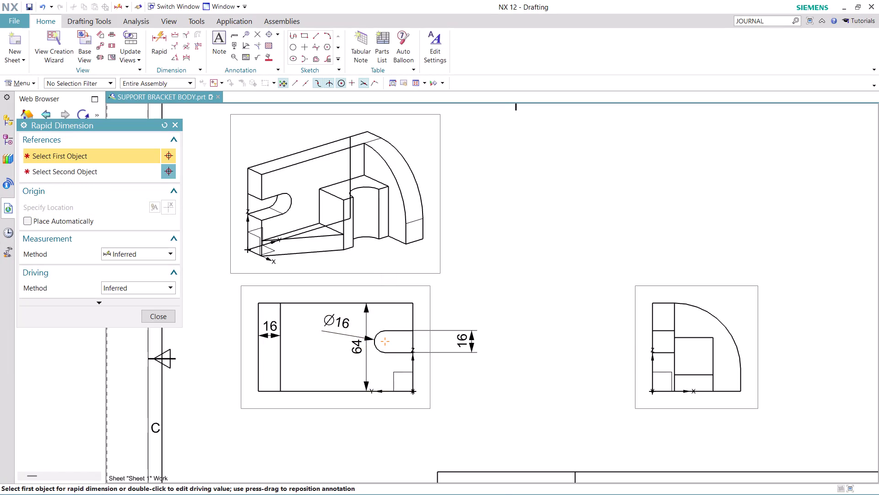
Place an R48 radius dimension on the side view's curved edge.
click(711, 311)
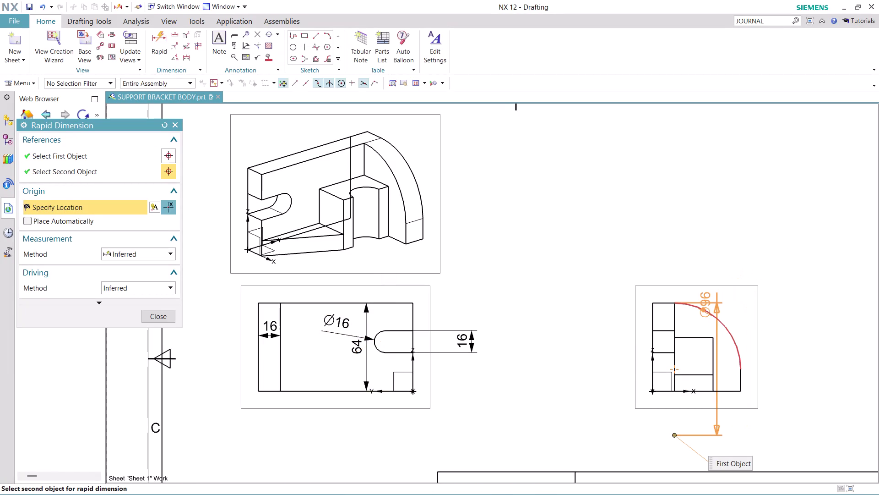
key(Escape)
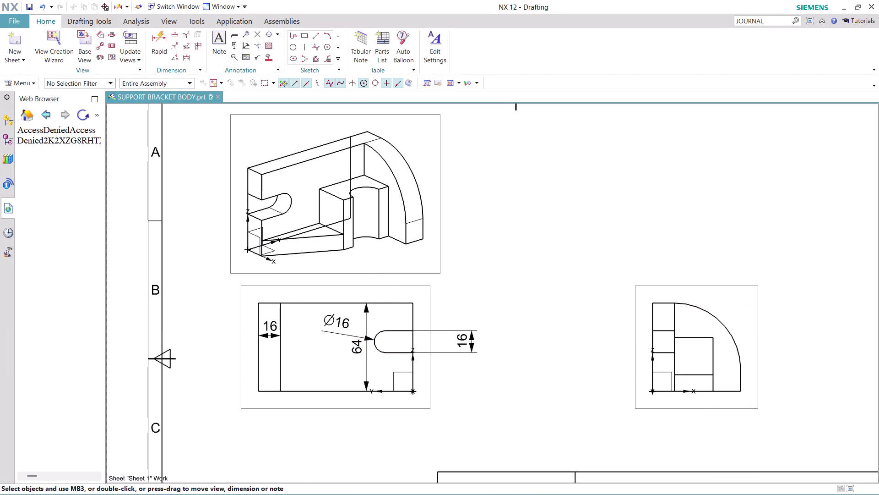
click(177, 47)
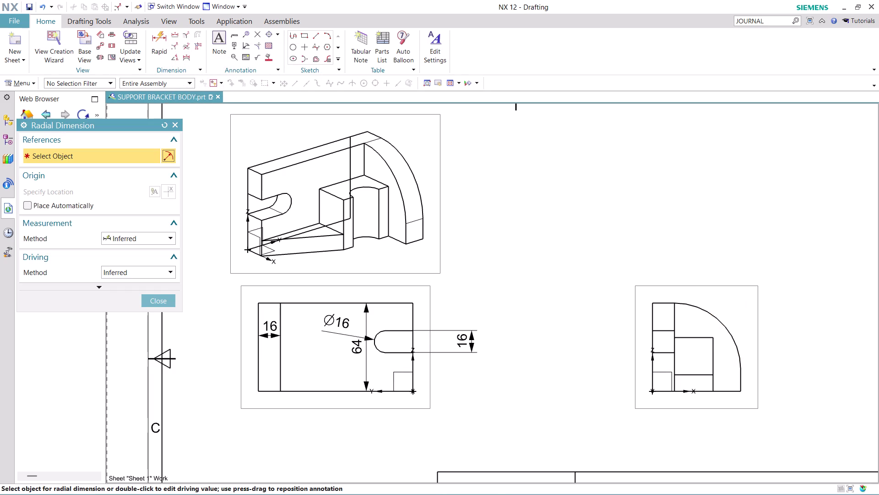
click(705, 309)
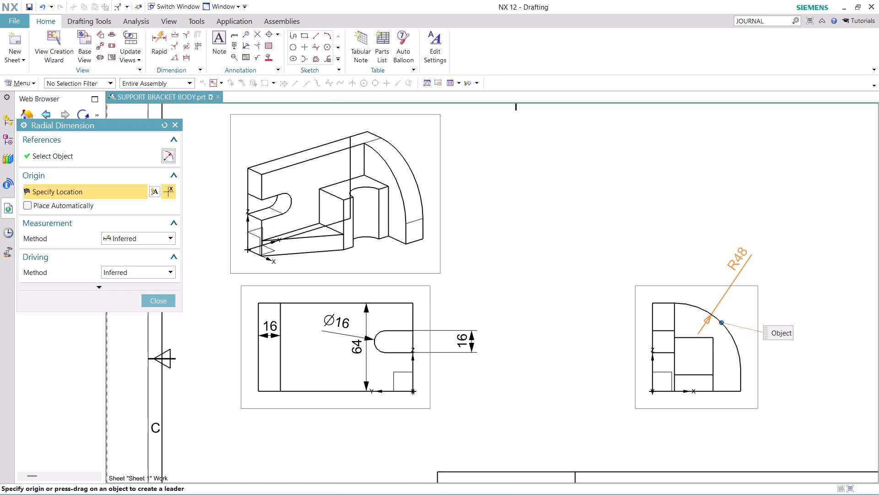
click(737, 259)
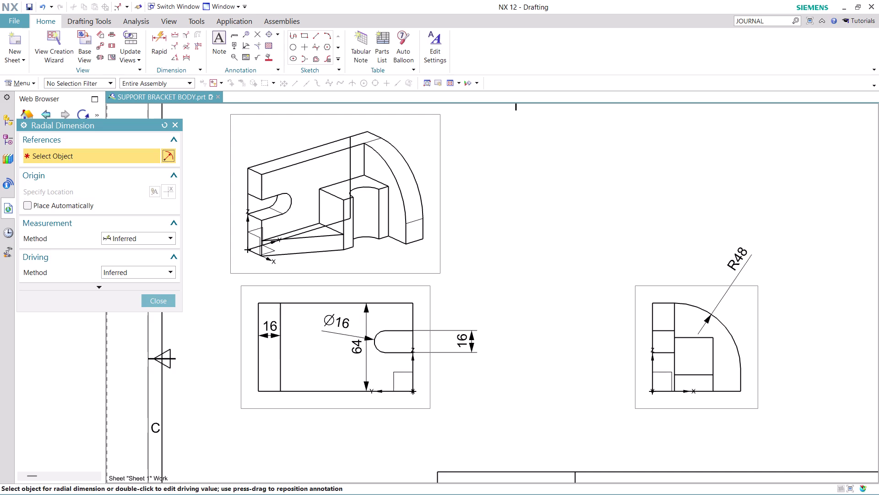
Add Ø16 on the slot end and R48 on the large arc of the isometric view.
click(291, 197)
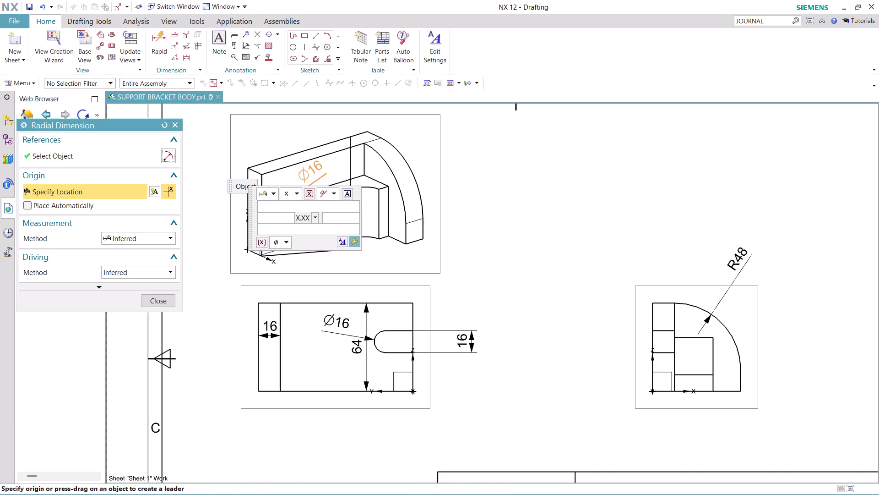
click(328, 174)
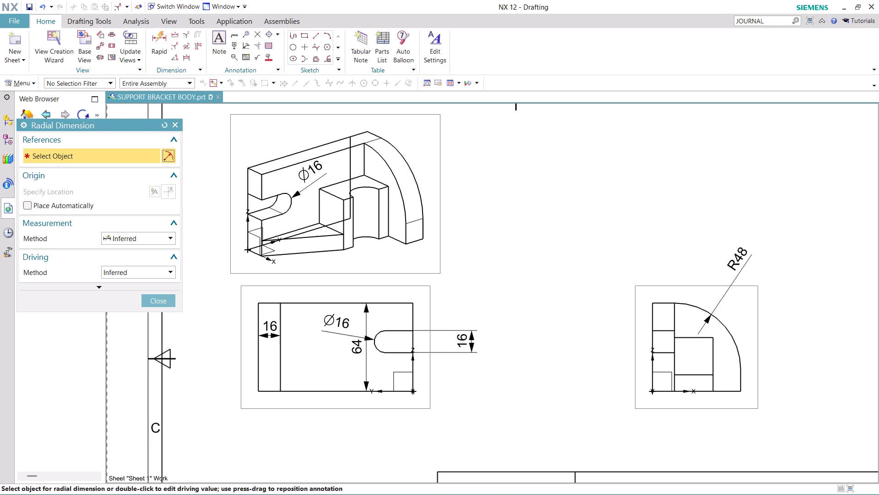
click(410, 168)
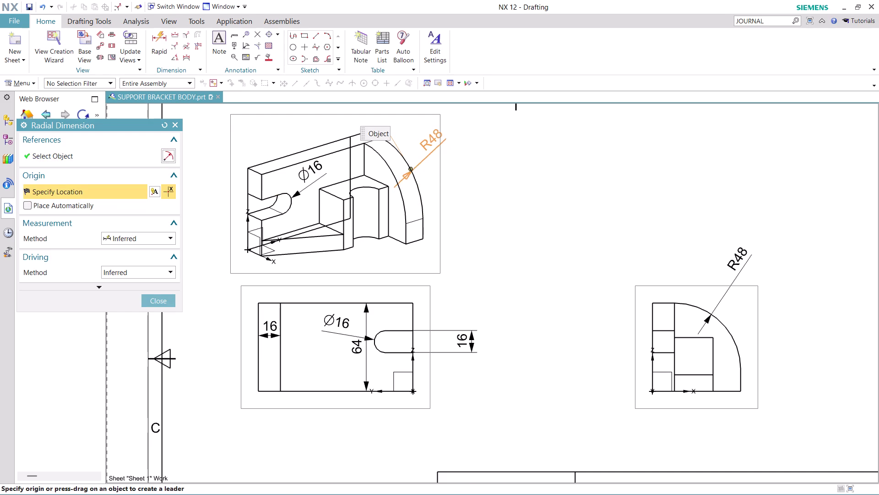
click(428, 134)
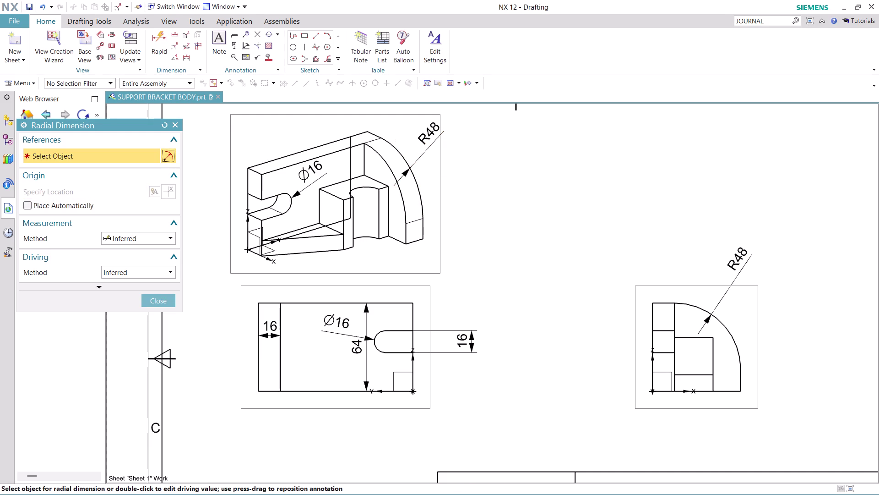
click(160, 41)
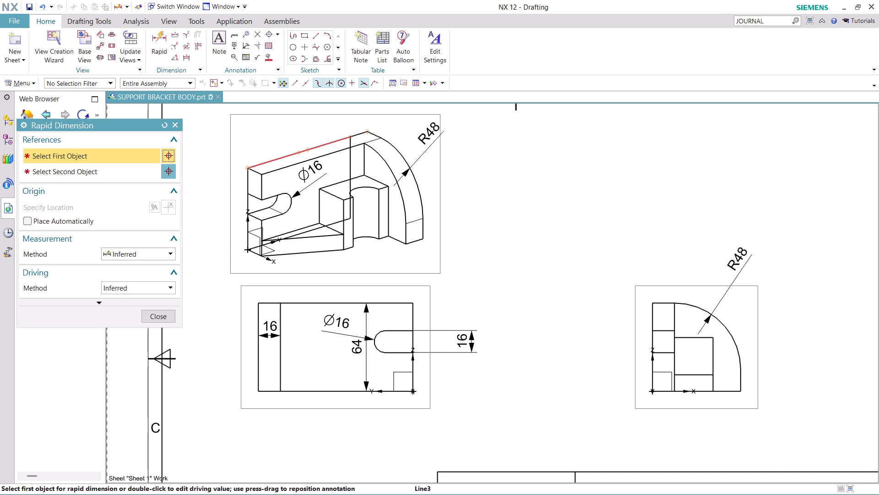
Pick the isometric top edge and a second edge for a length dimension, then cancel it.
click(308, 145)
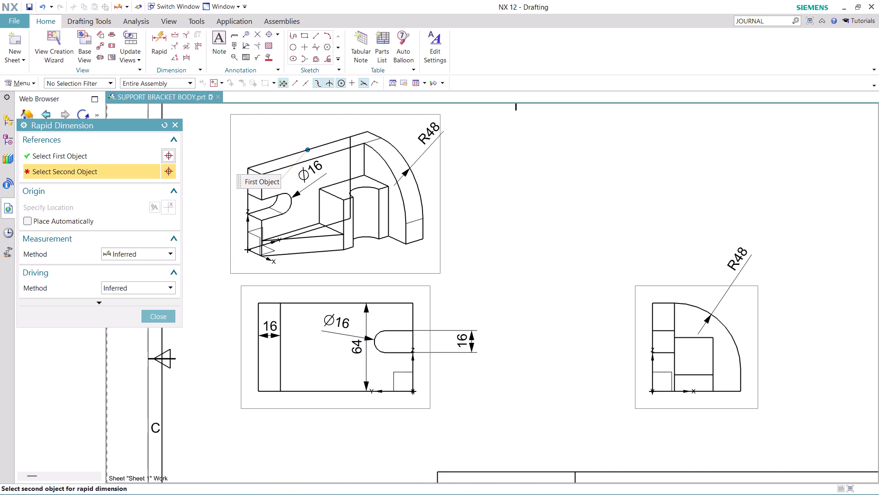
click(292, 164)
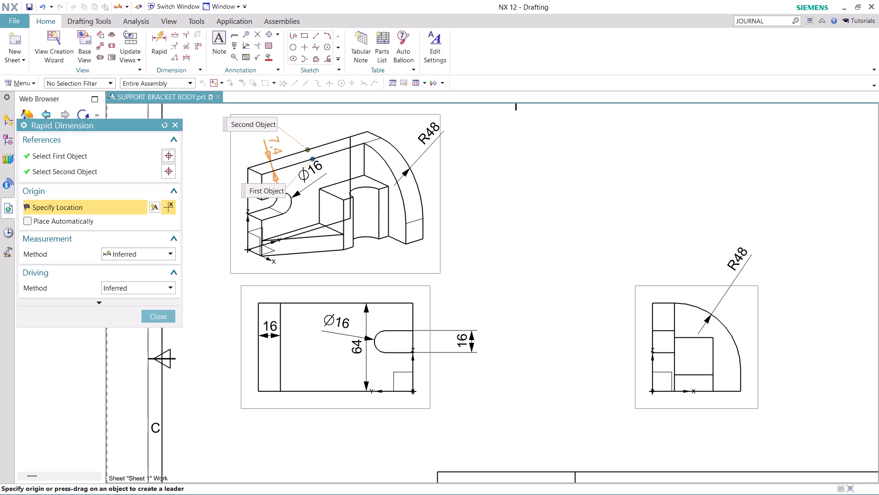
key(Escape)
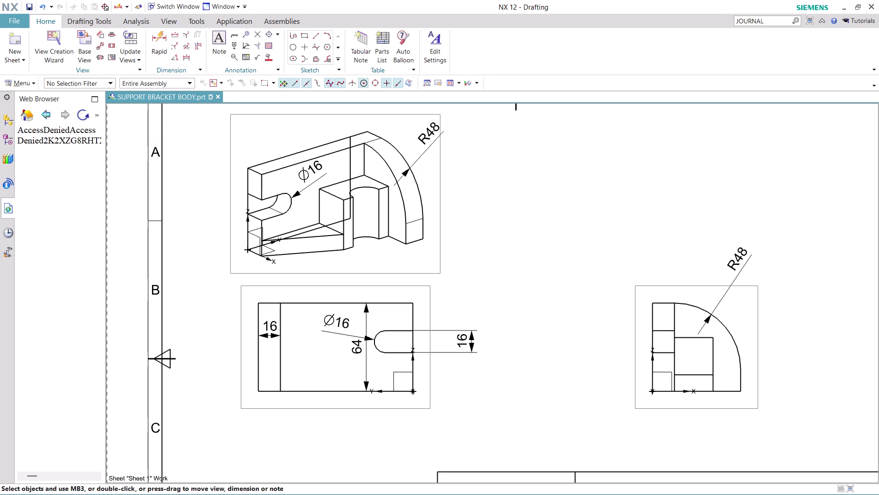
scroll(up, 3)
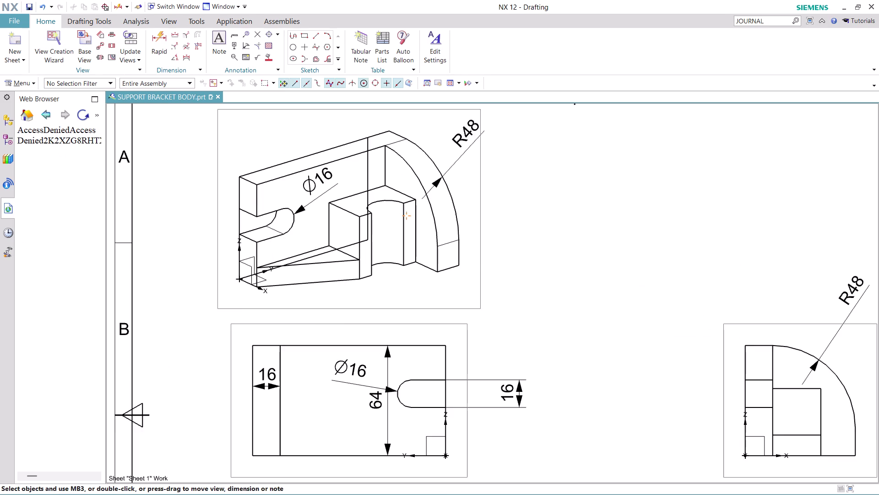
scroll(up, 3)
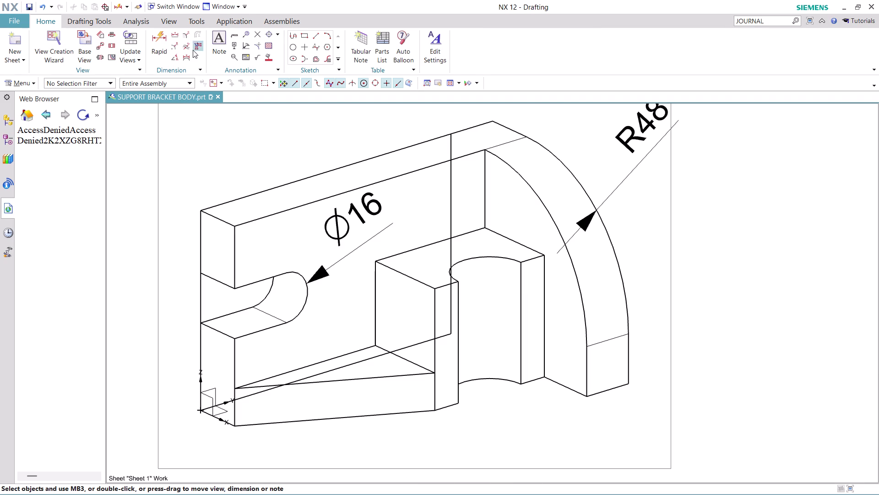
click(175, 35)
click(230, 200)
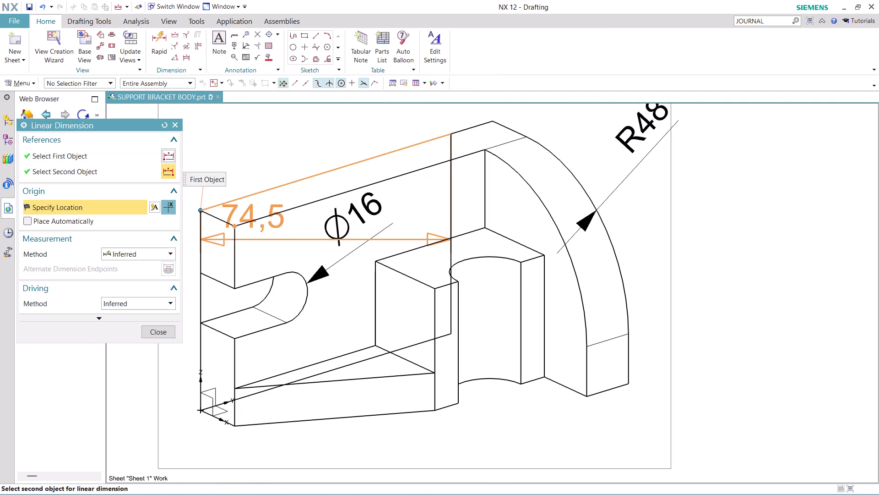
click(256, 218)
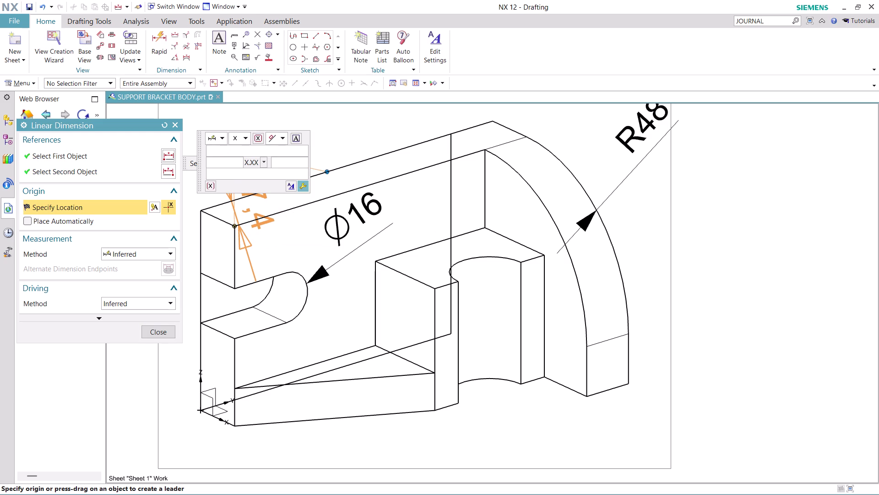
key(Escape)
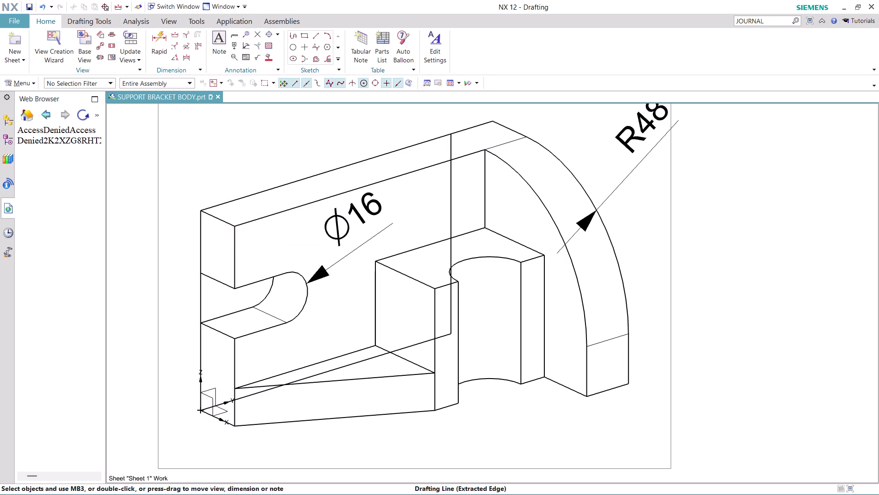
click(154, 36)
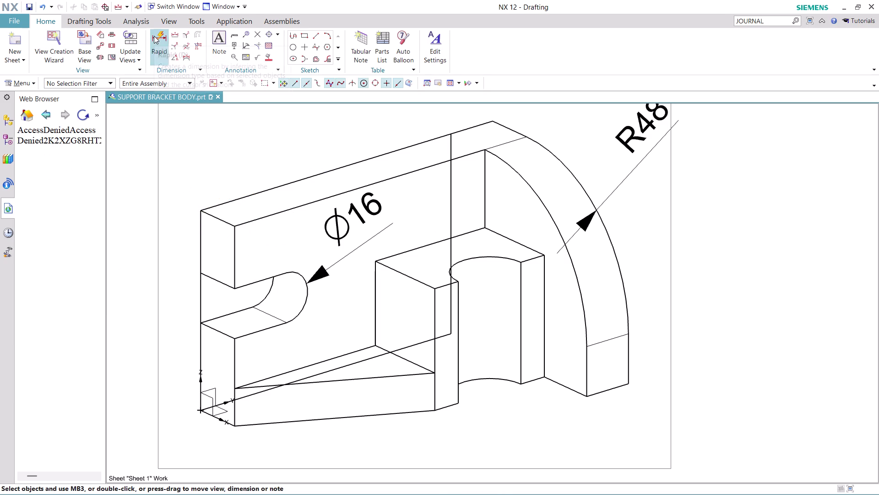
click(223, 221)
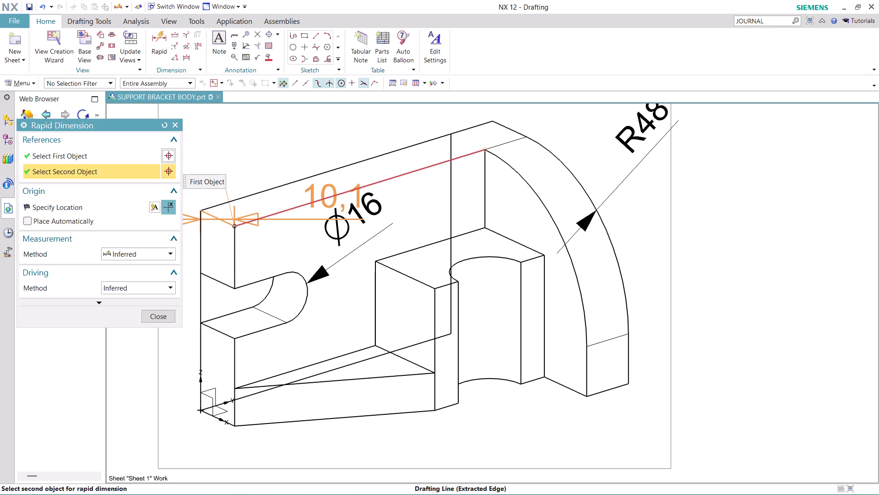
key(Escape)
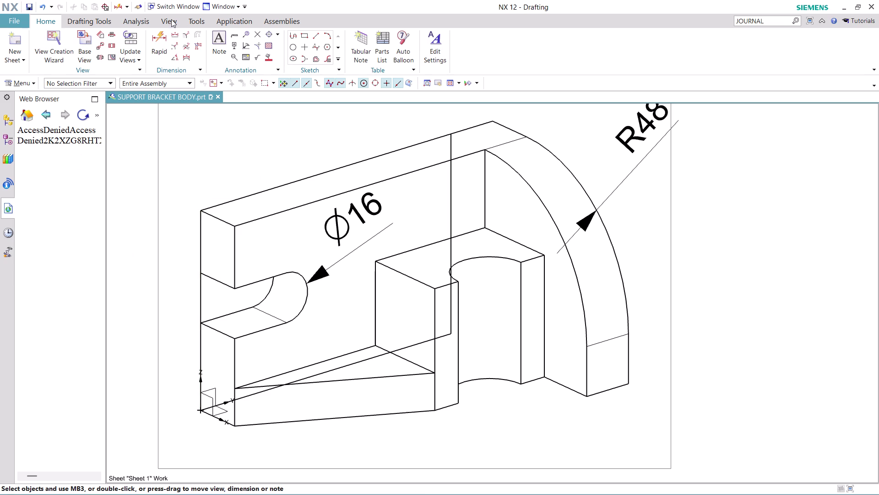
click(158, 39)
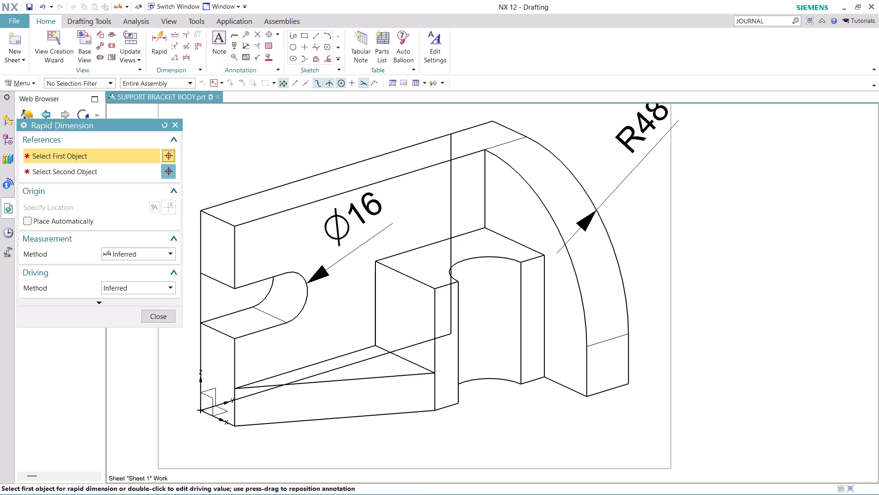
click(200, 224)
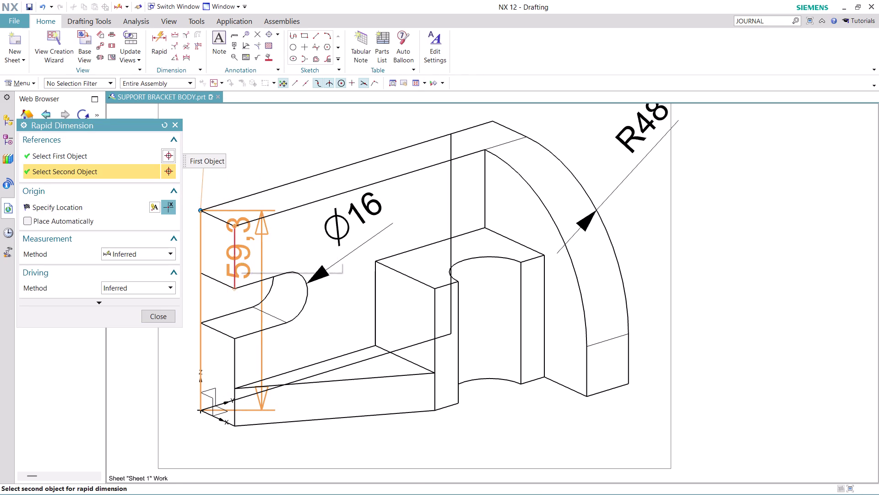
click(232, 238)
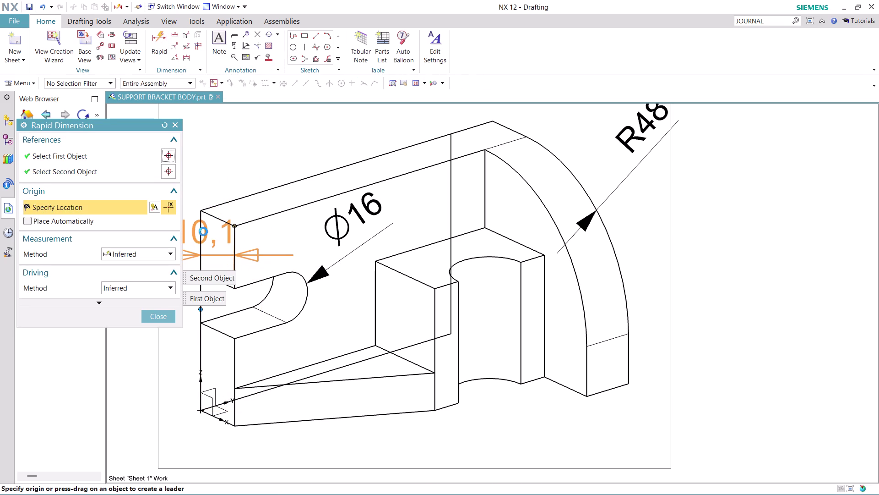
key(Escape)
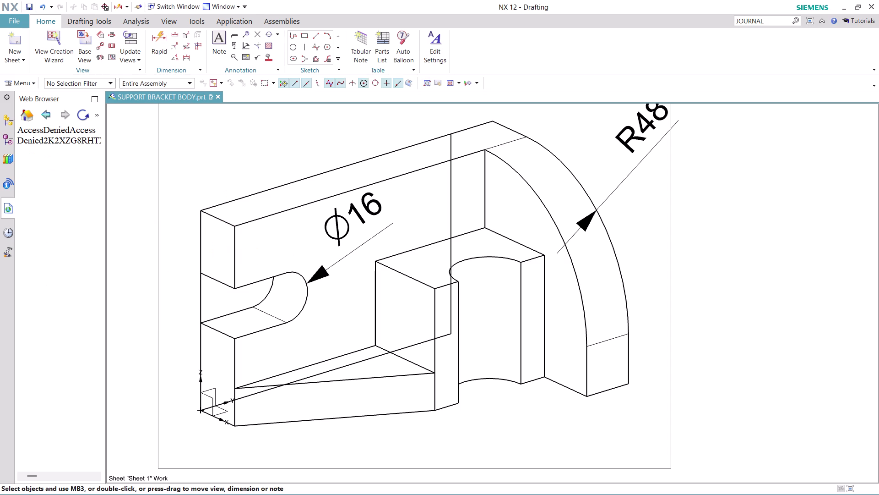
scroll(down, 3)
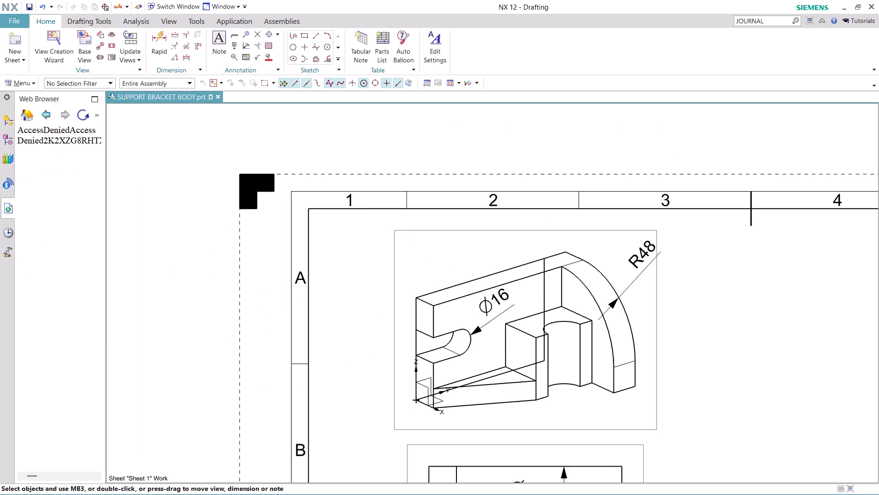
scroll(down, 3)
scroll(up, 3)
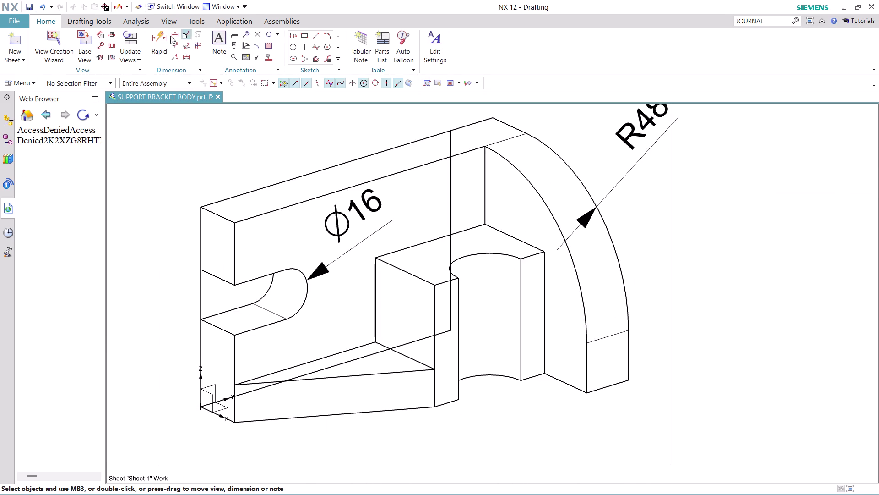
click(160, 35)
click(371, 375)
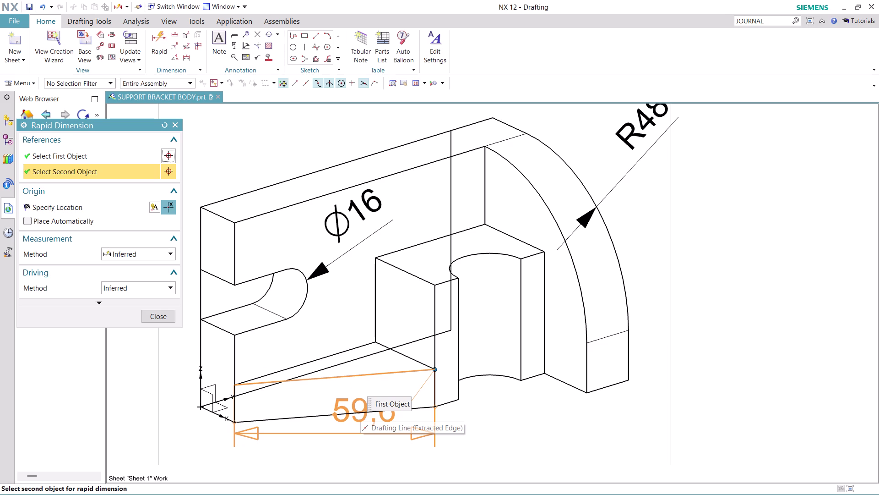
click(305, 414)
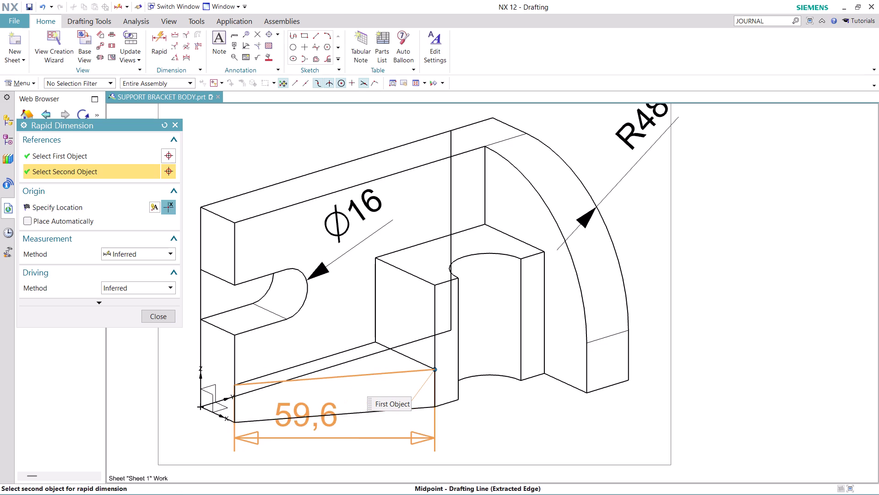
scroll(down, 3)
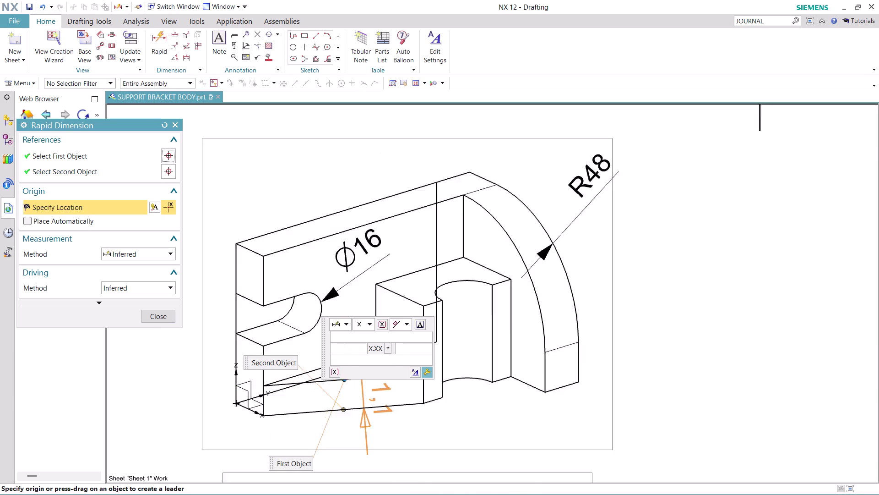
scroll(down, 3)
key(Escape)
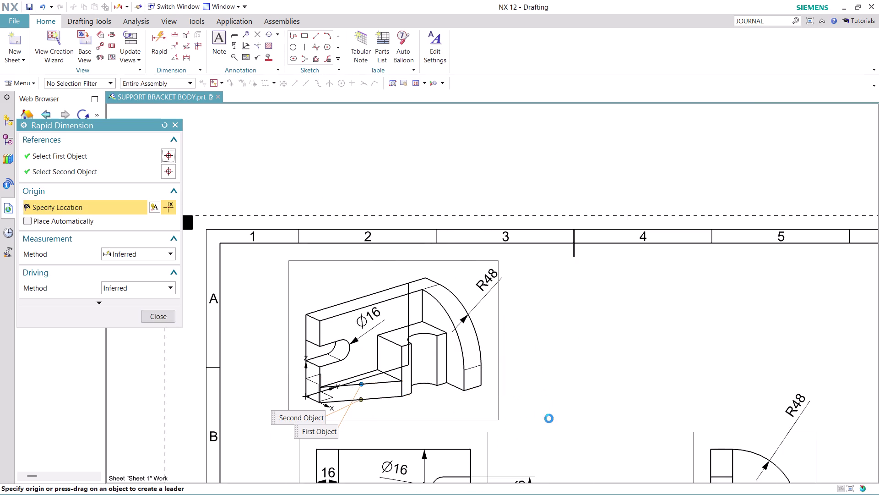
scroll(down, 3)
scroll(down, 3)
scroll(up, 3)
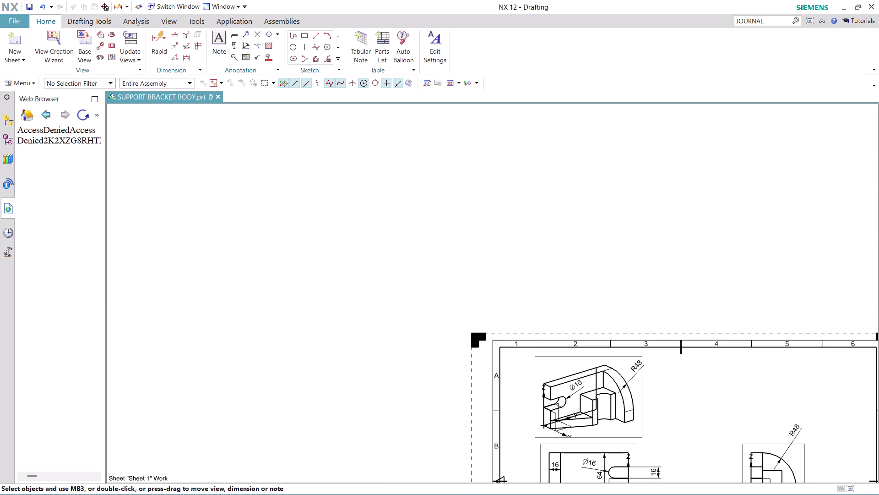
scroll(up, 3)
middle_drag(680, 420, 512, 238)
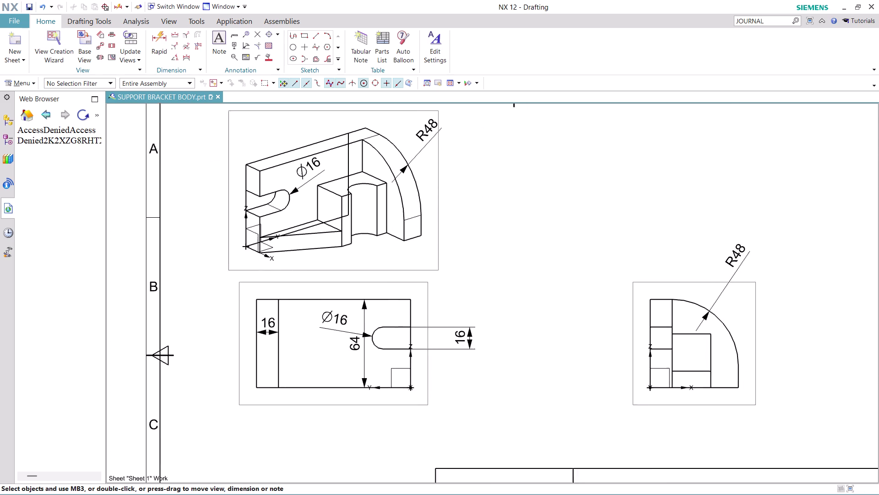
middle_drag(512, 237, 503, 244)
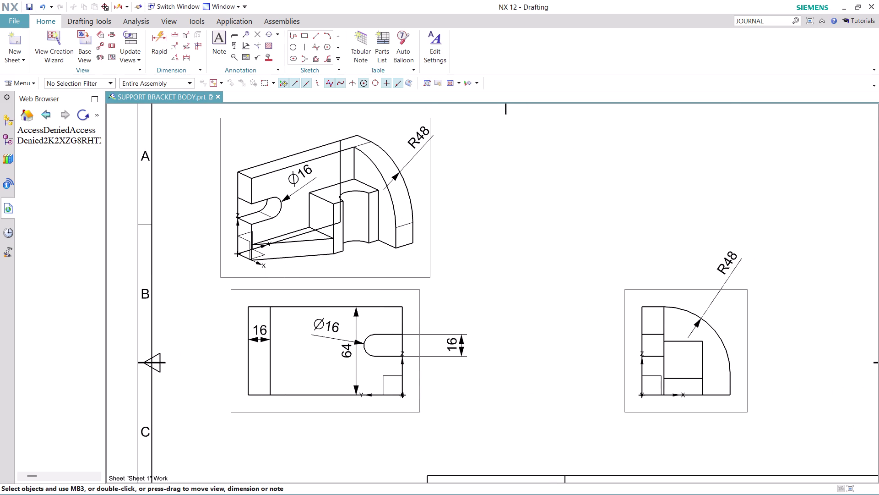
click(177, 48)
Place a Ø24 diameter dimension on the isometric view's round hole.
click(357, 190)
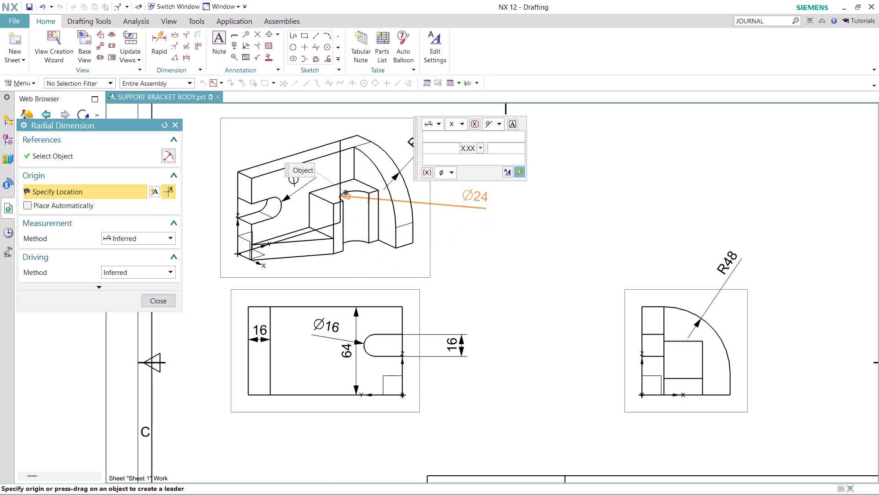
click(475, 197)
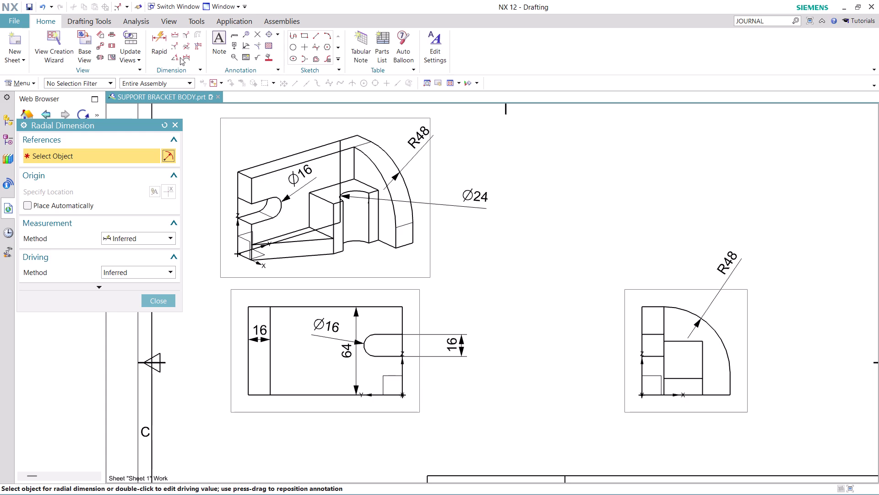
Measure between two isometric edges with Rapid Dimension, then cancel the unplaced 17.7 length.
click(157, 43)
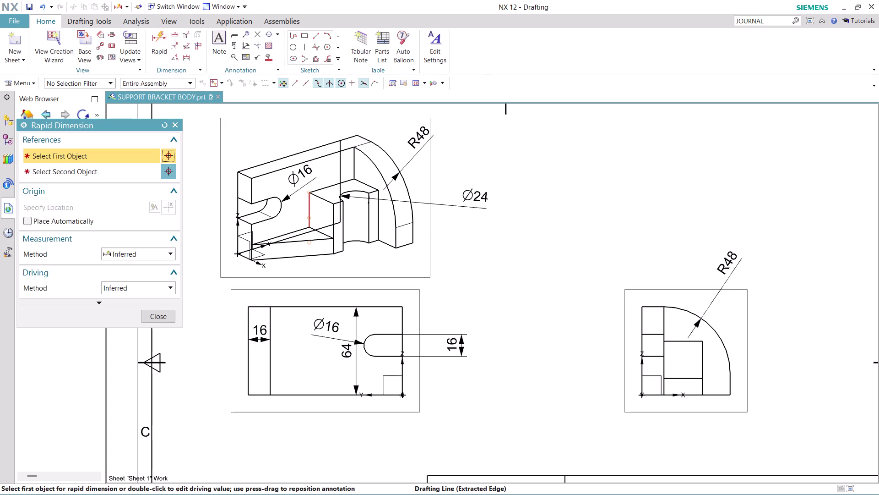
click(311, 211)
click(332, 221)
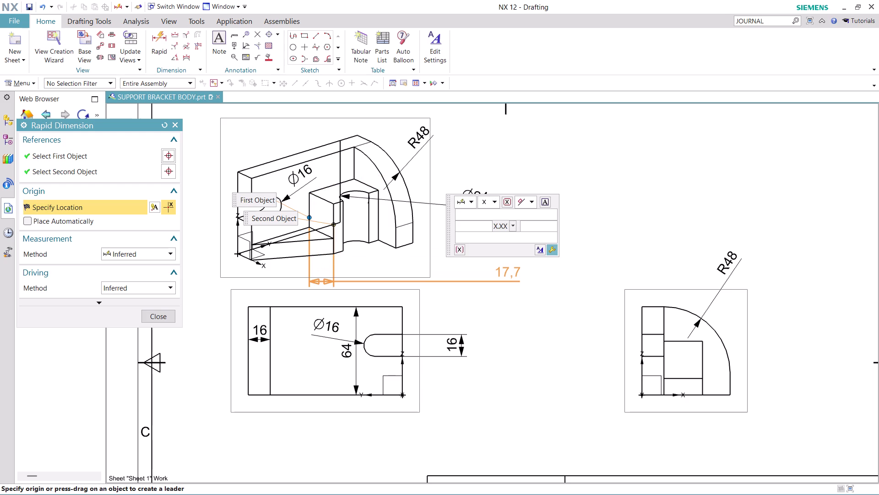
key(Escape)
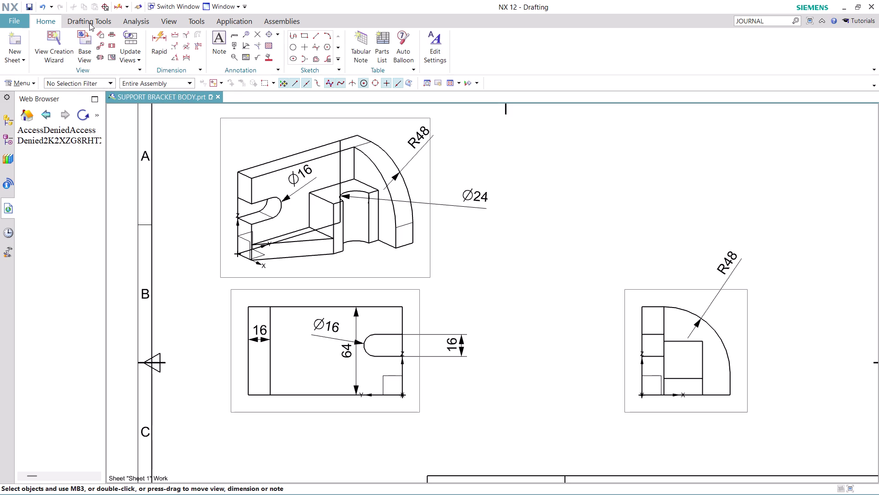
Browse the View, Tools and Drafting Tools ribbons, then launch View Creation Wizard from Home.
click(169, 20)
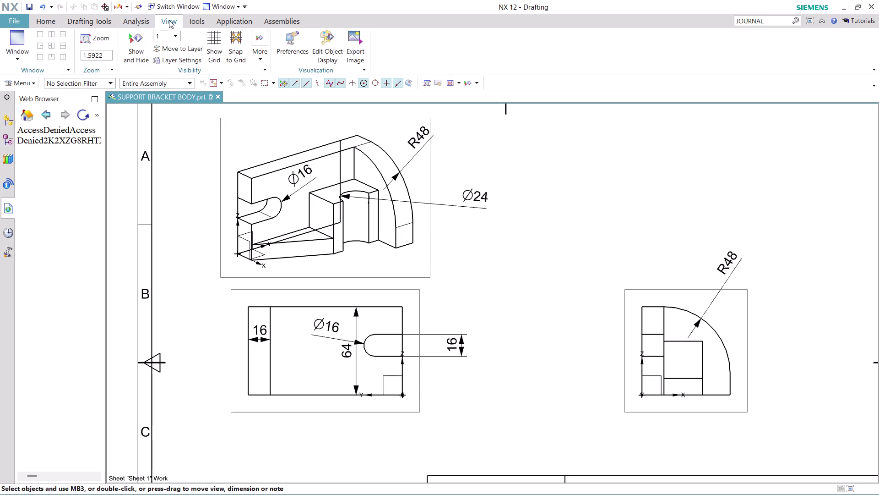
click(187, 18)
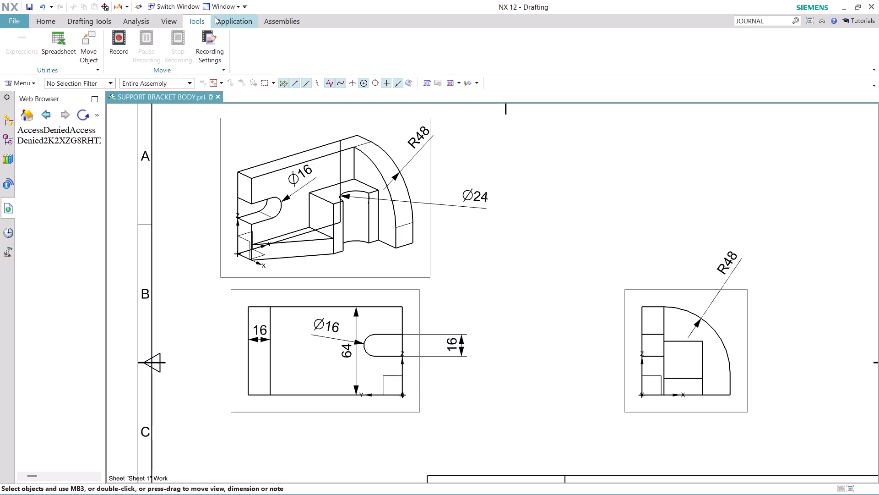
click(86, 20)
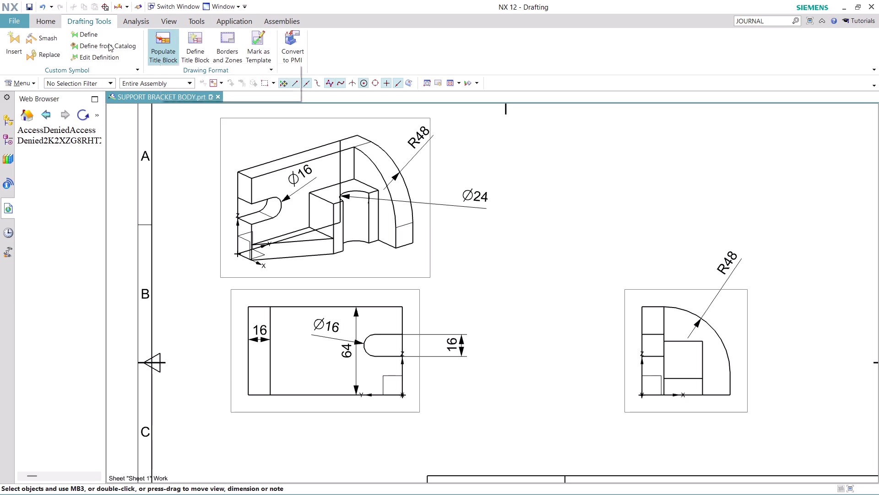
click(47, 22)
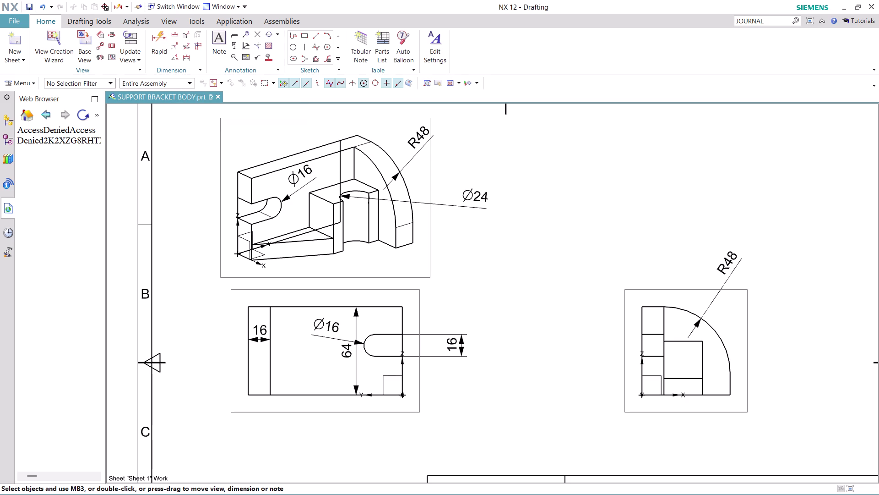
scroll(down, 3)
scroll(up, 3)
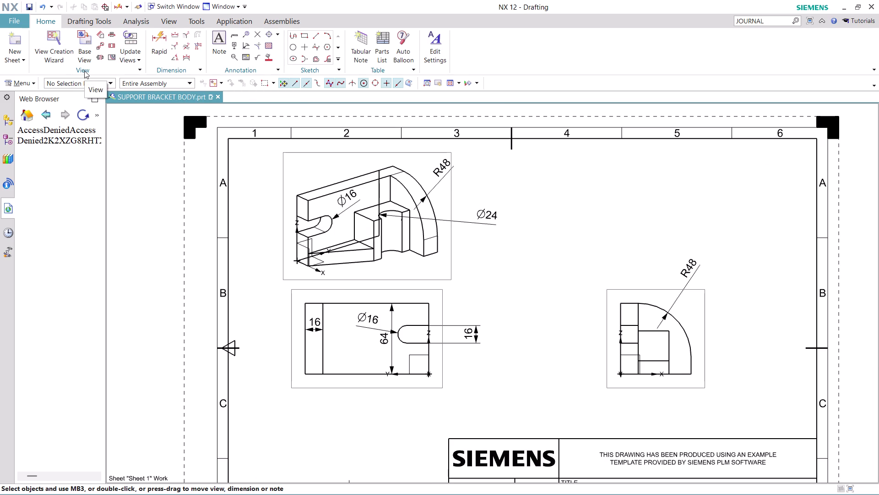
click(52, 52)
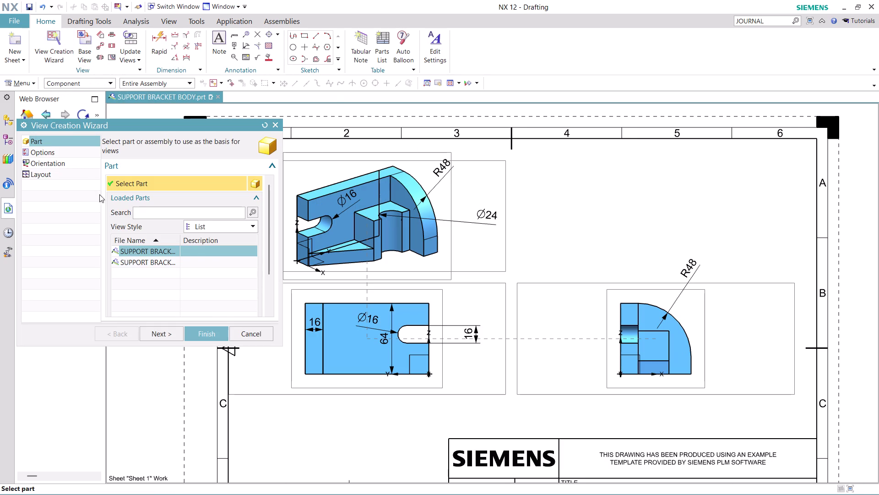
Set the wizard's parent view orientation to Isometric and advance to the Layout page.
click(53, 161)
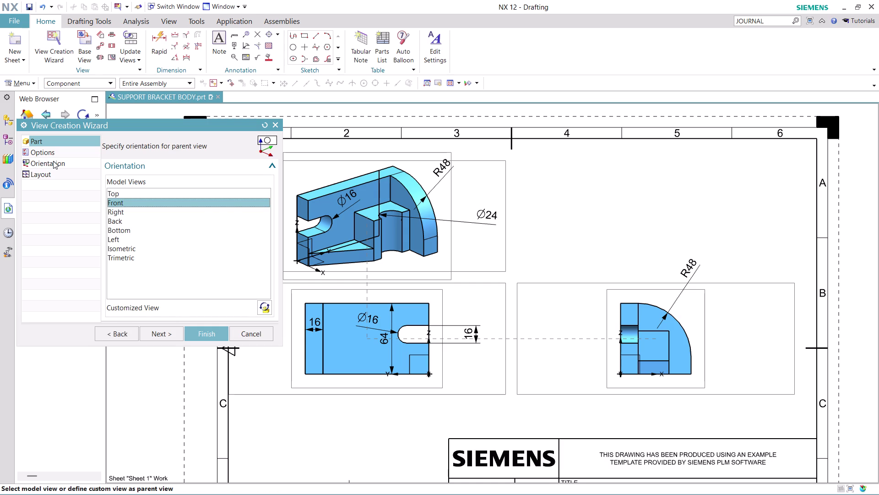
click(139, 249)
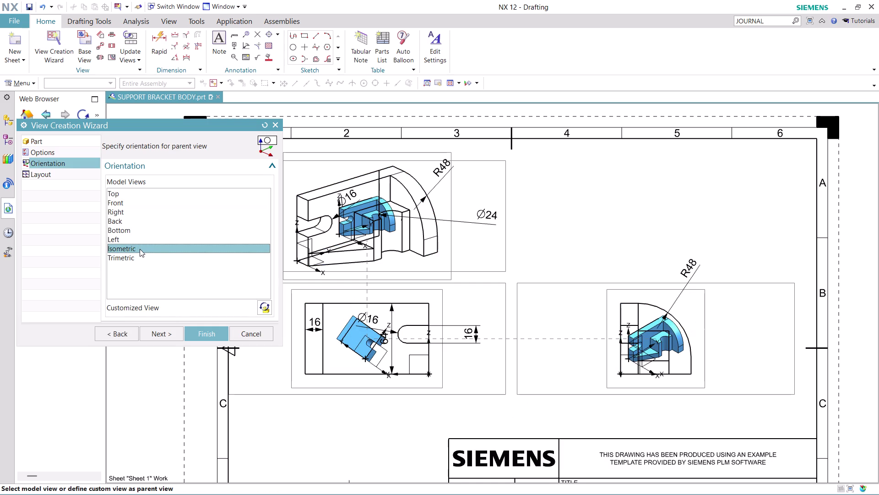
click(603, 227)
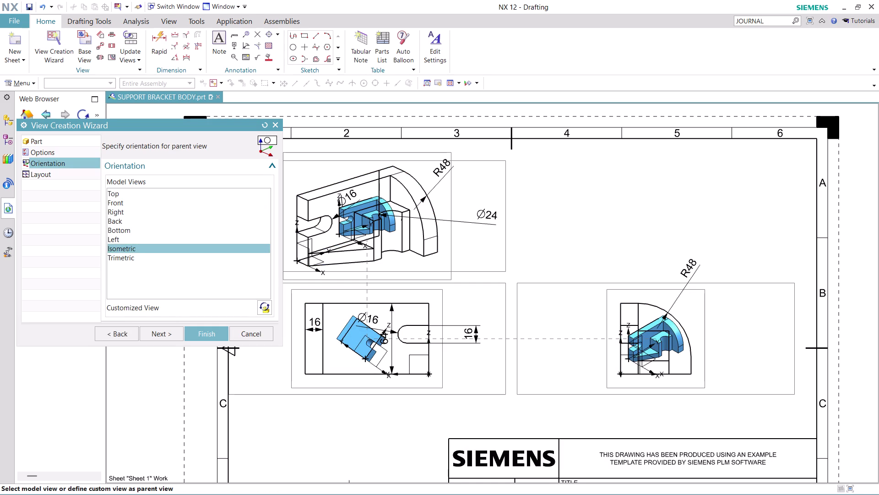
click(161, 331)
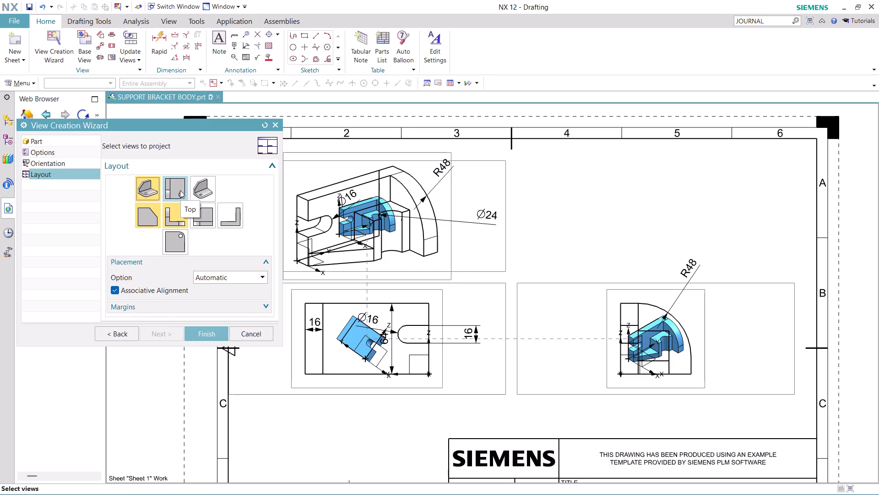
Toggle the Top, Right and other projected views off, keeping only the isometric parent.
click(204, 188)
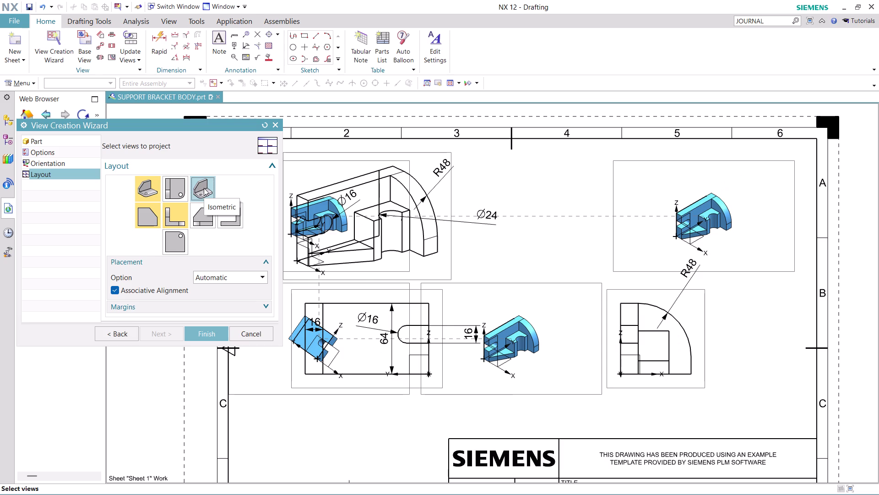
click(200, 192)
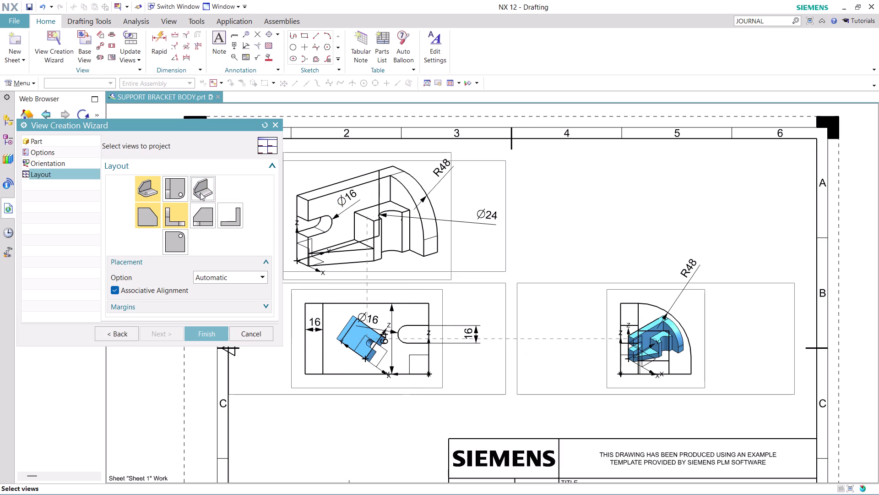
click(206, 223)
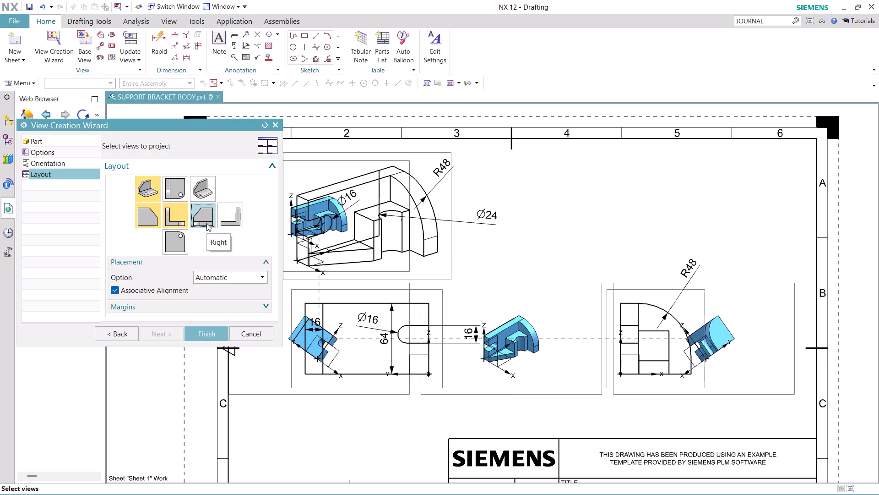
click(207, 223)
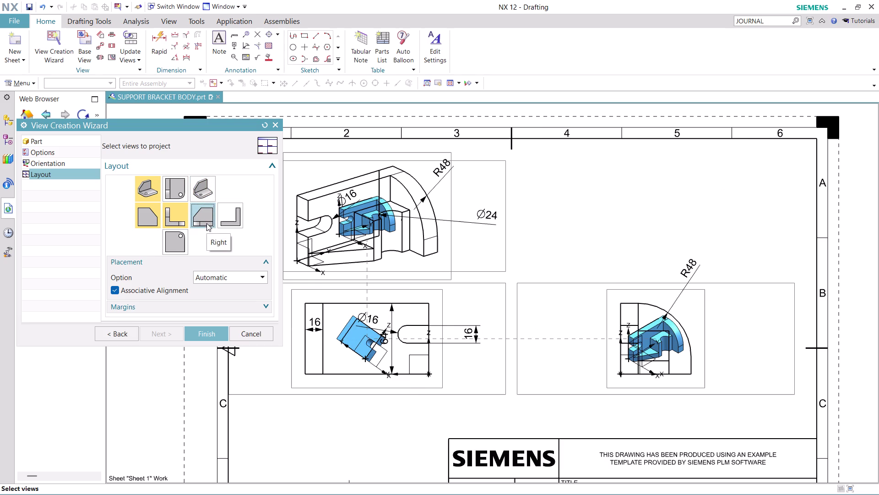
click(169, 238)
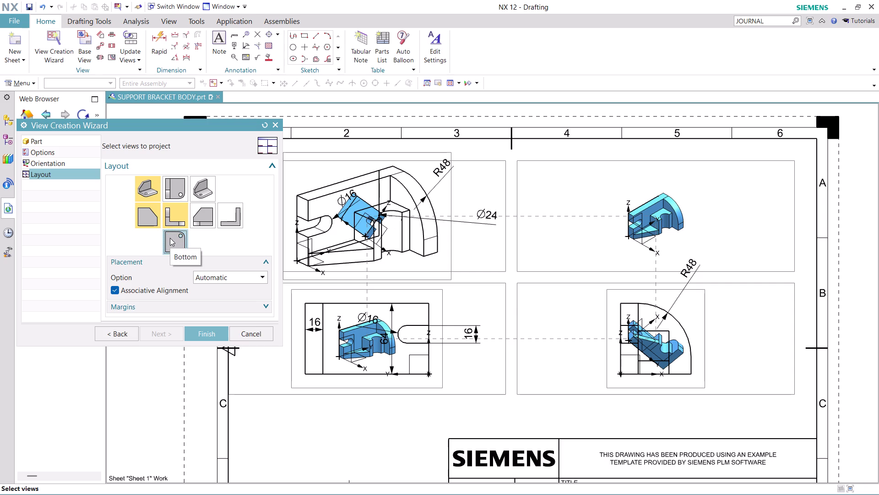
click(170, 238)
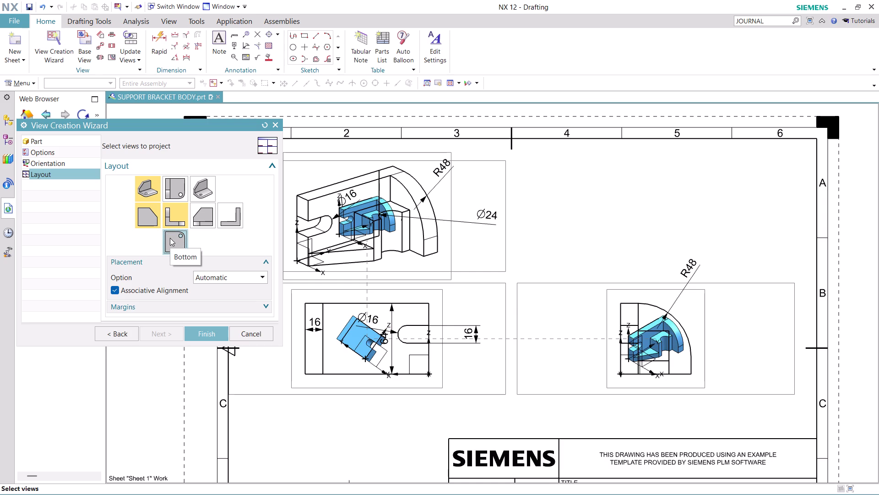
click(151, 220)
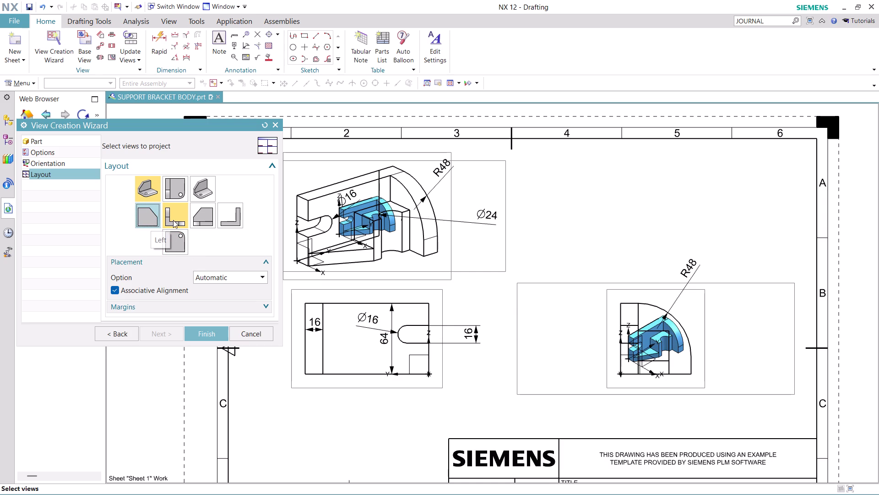
click(180, 218)
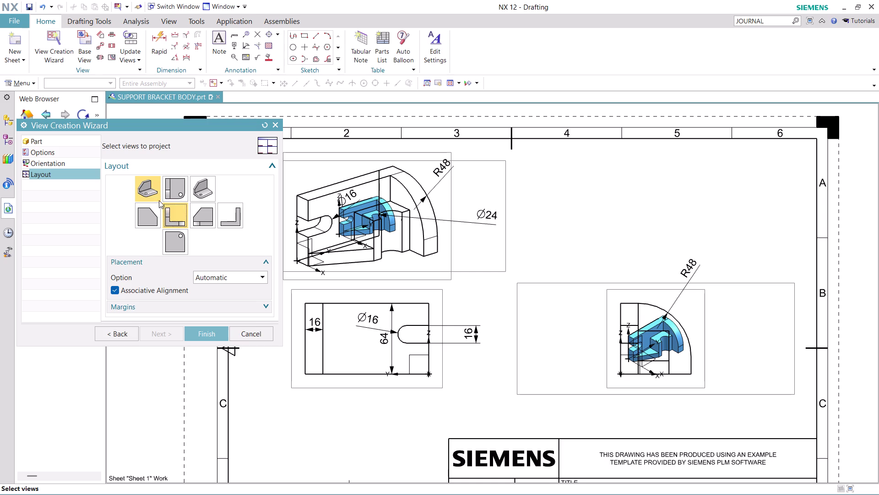
click(150, 191)
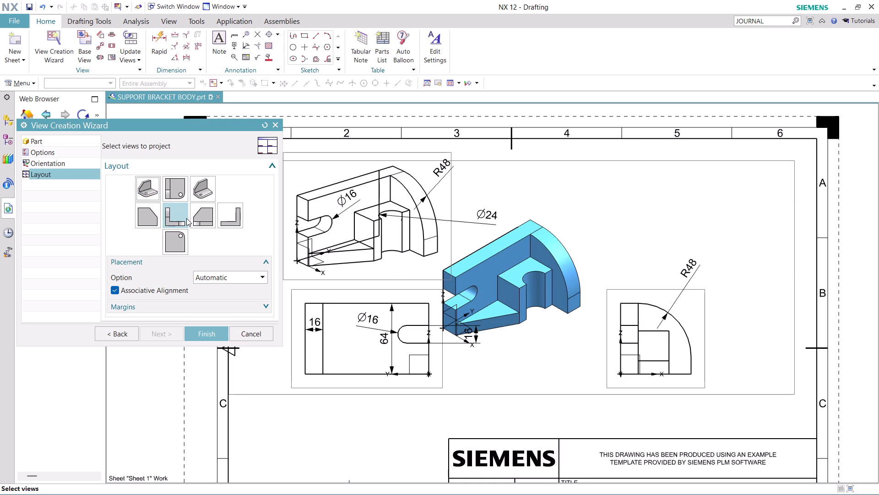
click(185, 217)
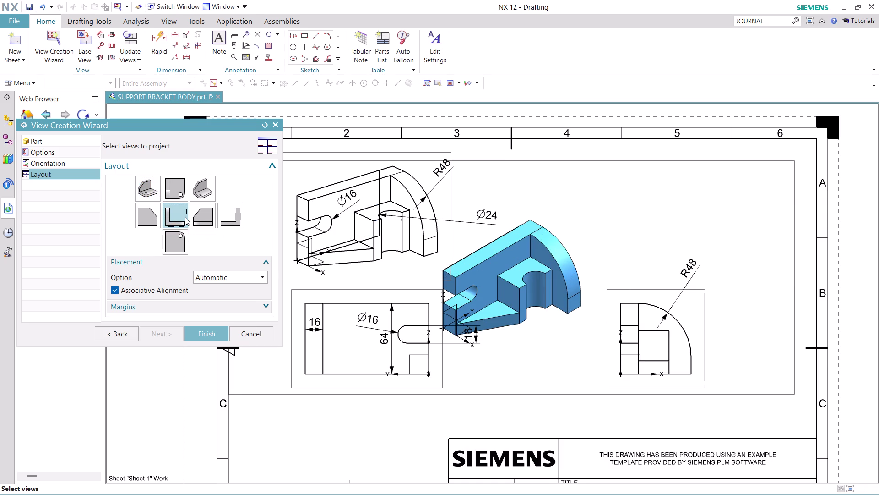
click(177, 214)
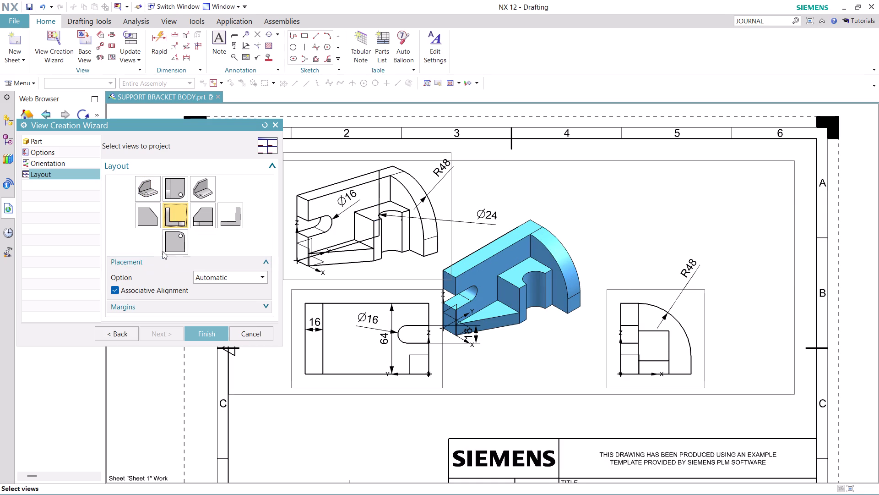
Add and remove the bottom projected view, then create the isometric-only view.
click(173, 245)
click(181, 214)
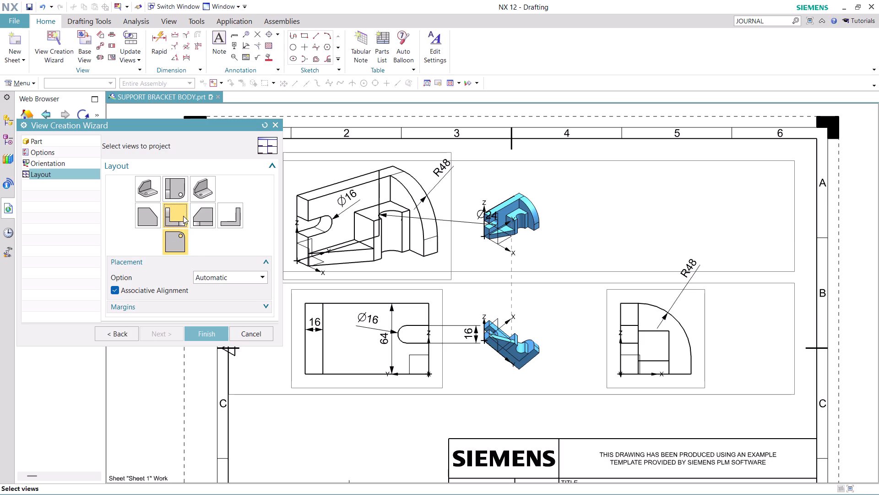
click(182, 215)
click(172, 245)
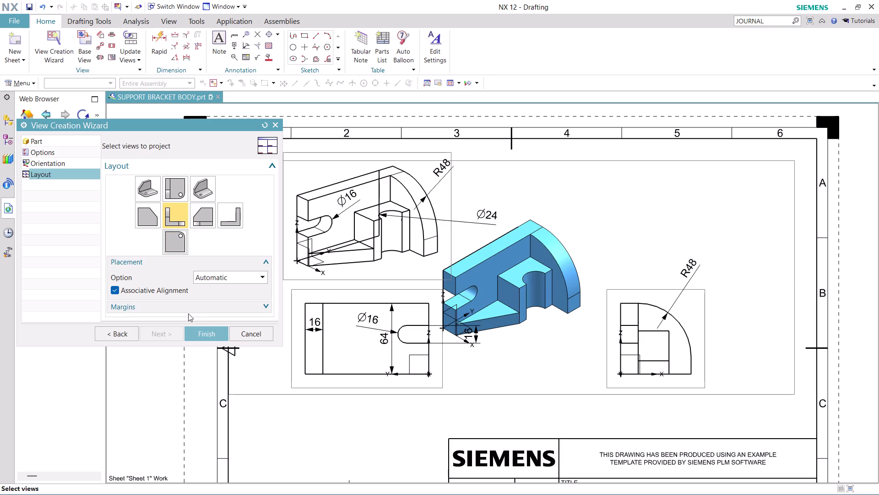
middle_drag(501, 278, 493, 277)
drag(492, 252, 529, 240)
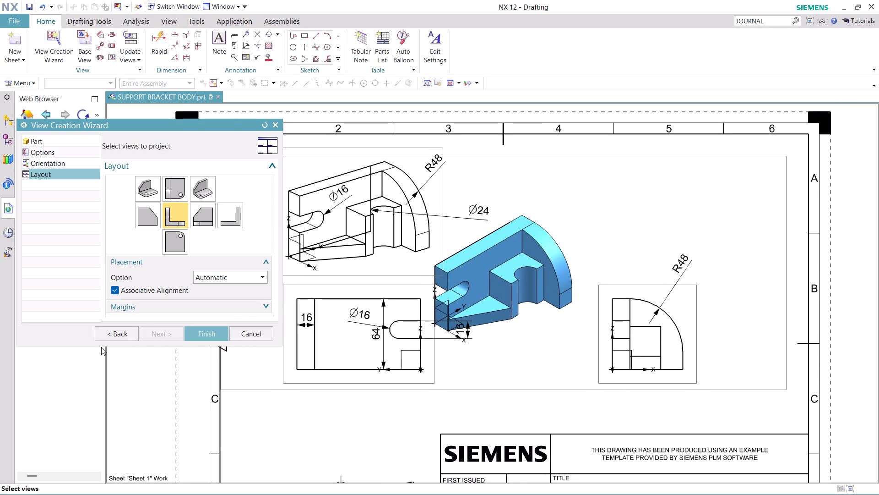
click(198, 331)
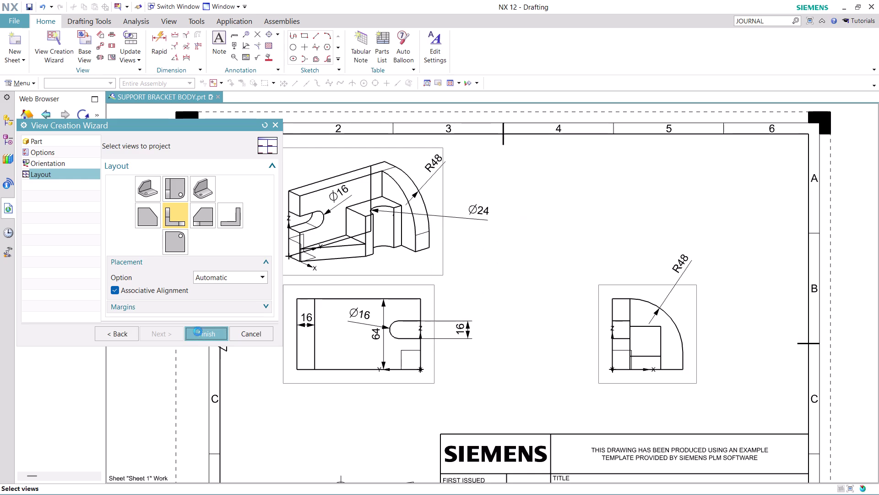
Drag the new Isometric@4 view to the sheet's upper right and select it.
drag(504, 240, 551, 218)
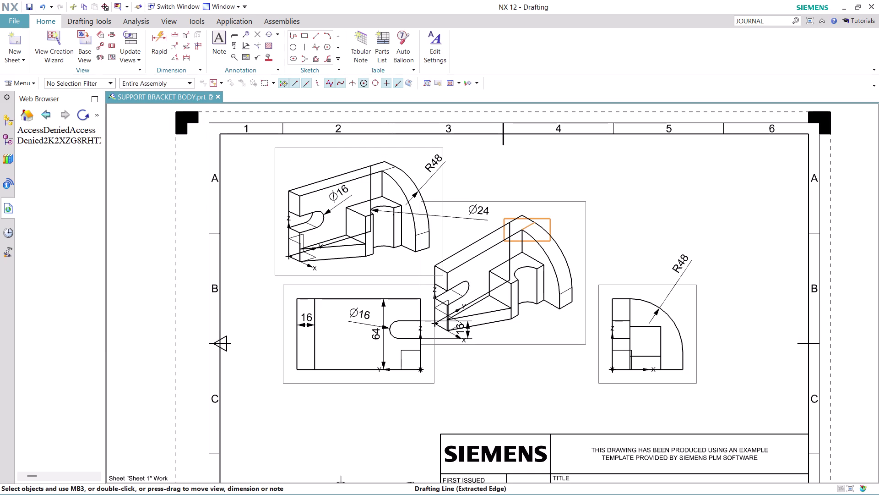
drag(542, 345, 663, 273)
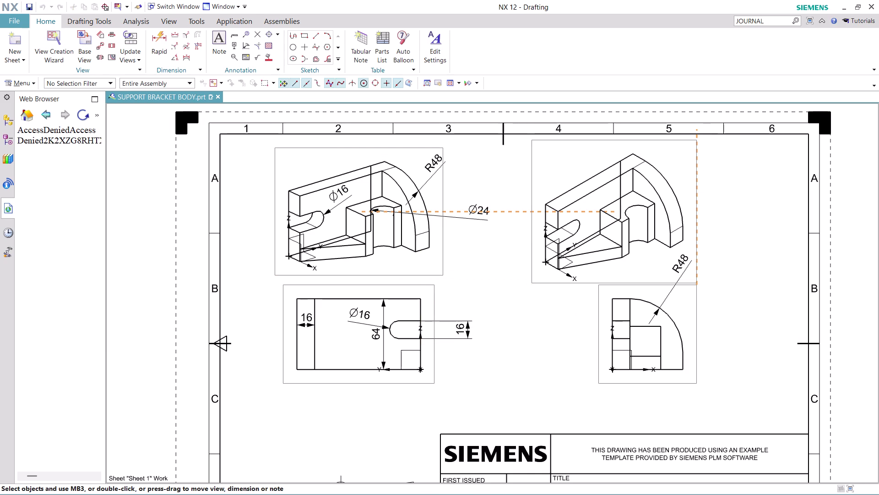
drag(663, 273, 664, 273)
click(584, 228)
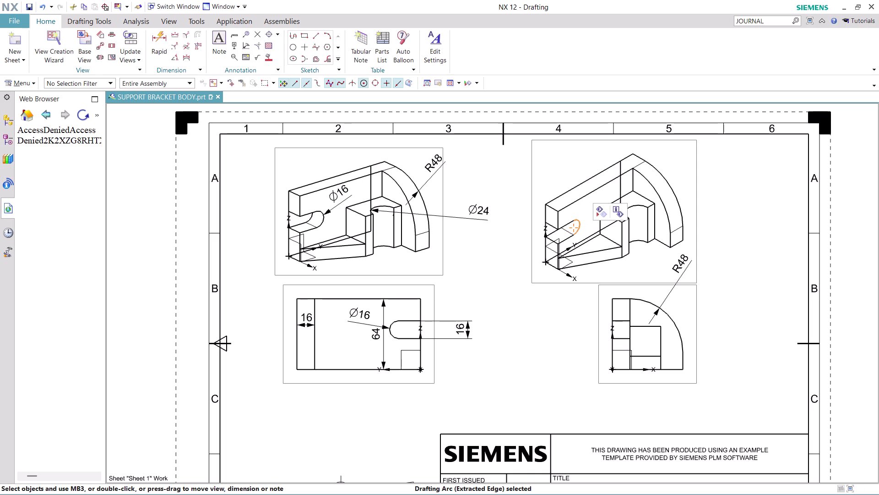
click(533, 160)
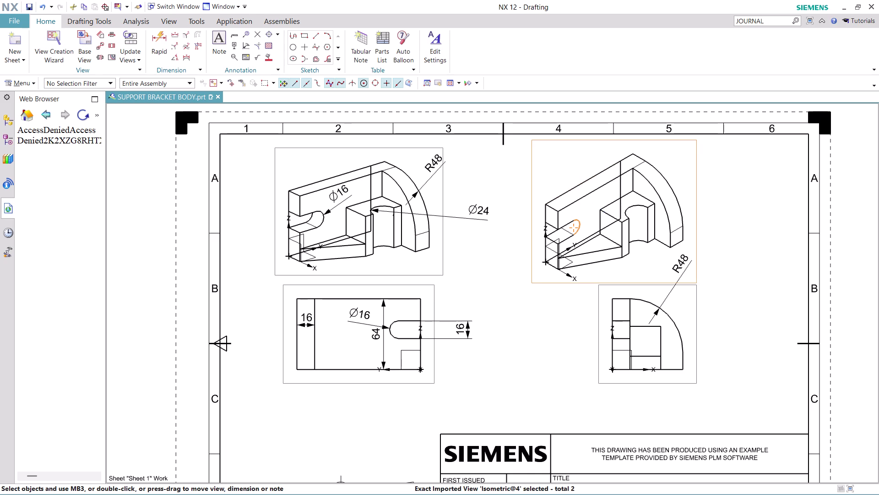
right_click(533, 161)
Cancel the view's Properties dialog, then undo twice to remove the move and extra view.
click(562, 182)
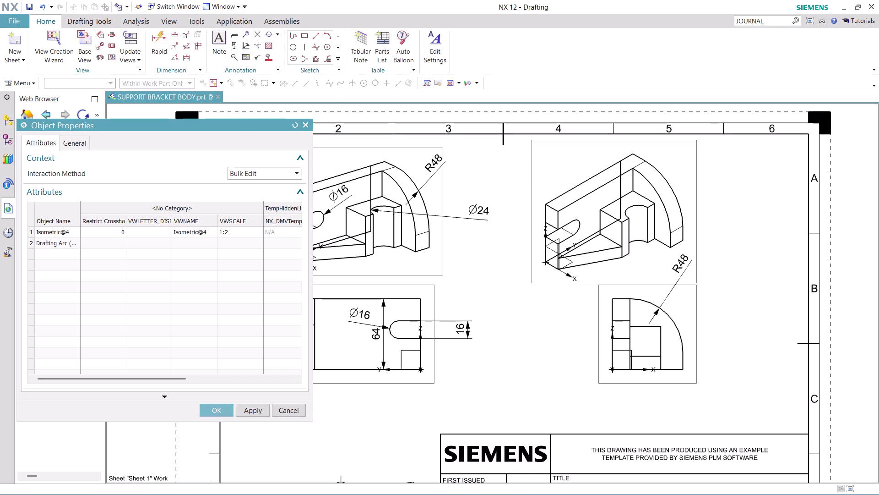
click(294, 403)
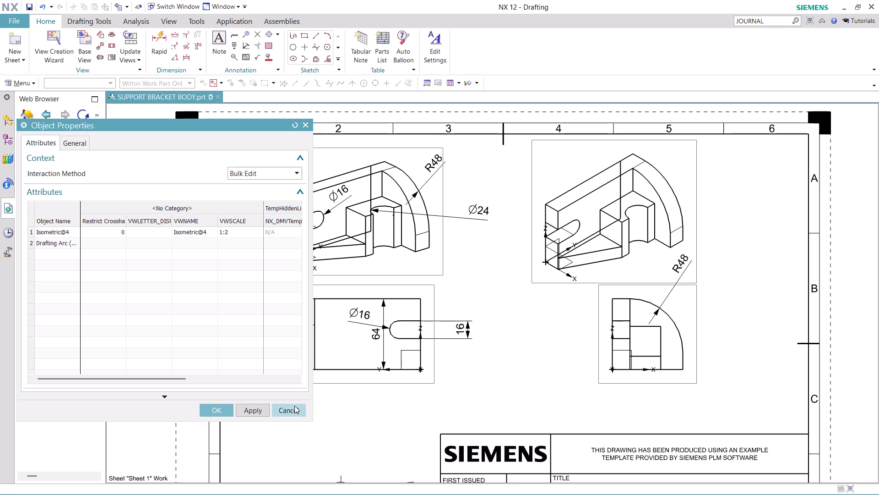
click(295, 405)
key(ctrl+z)
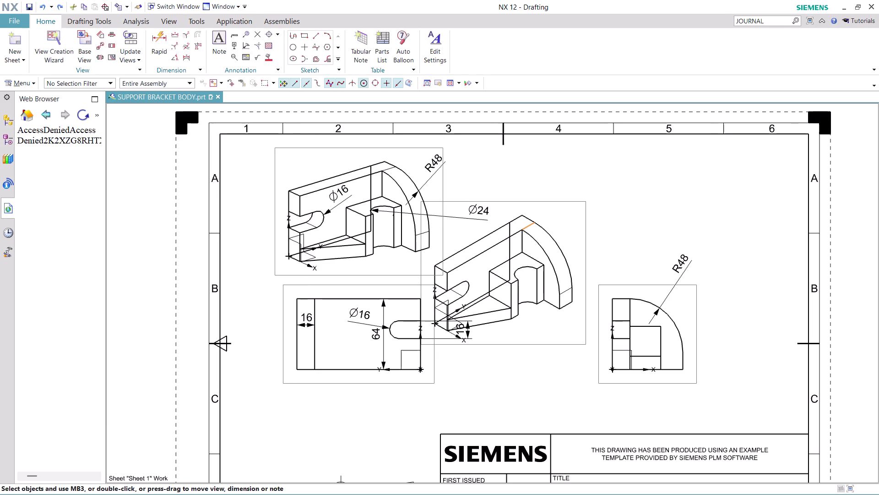
key(ctrl+z)
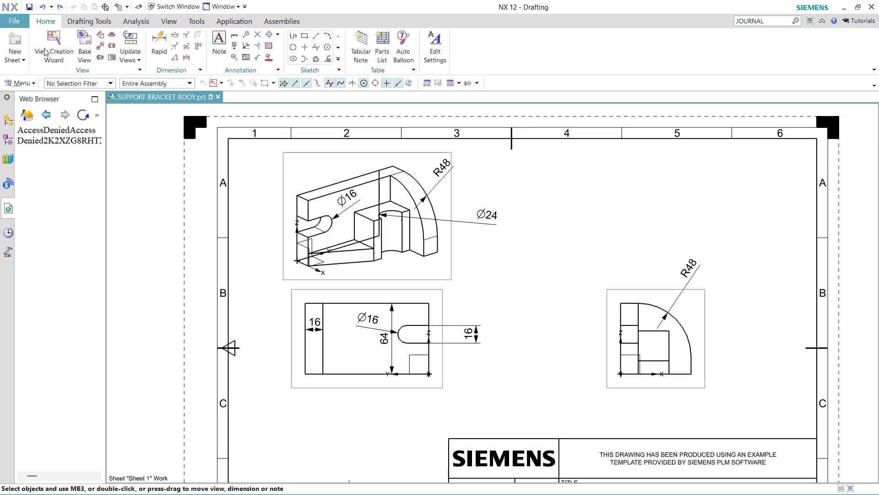
Restart View Creation Wizard with the support bracket part and step through its pages.
click(44, 49)
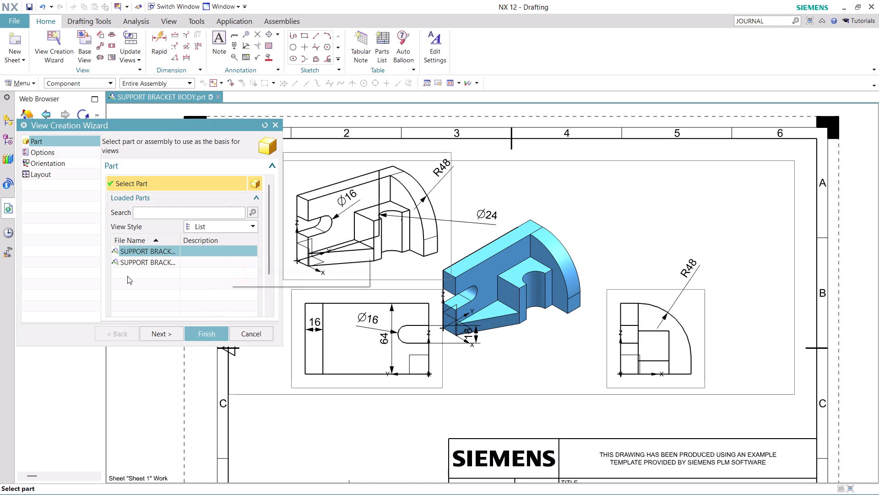
click(56, 160)
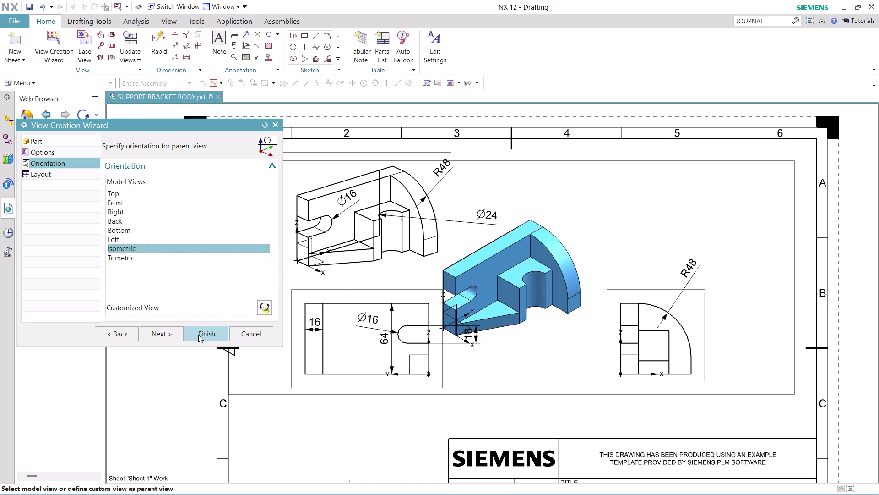
click(167, 334)
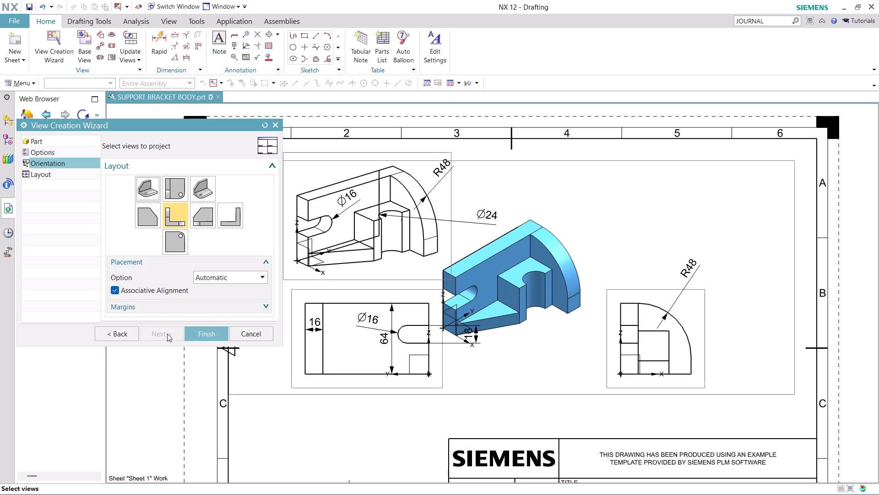
click(265, 304)
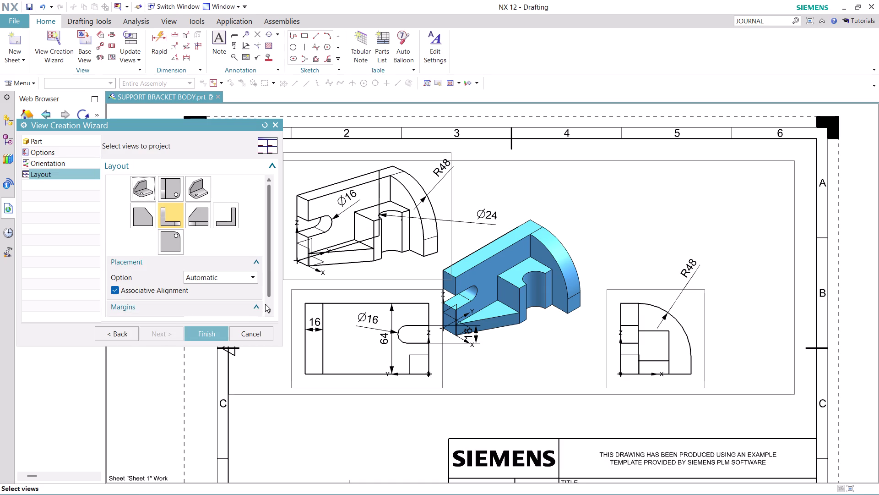
click(256, 305)
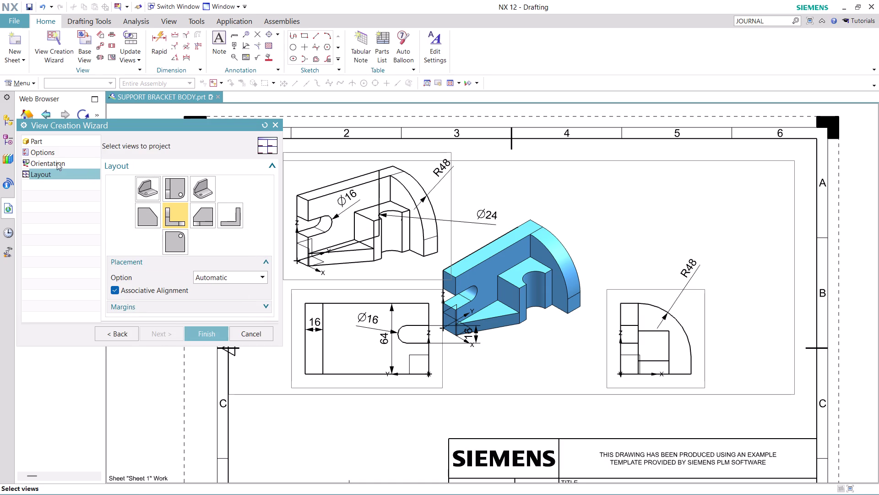
click(45, 164)
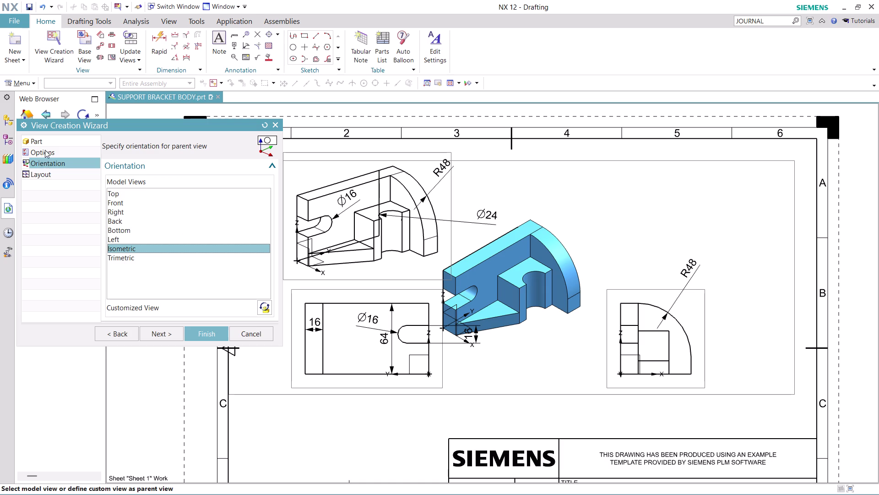
Choose a preview style on the view display options page and place the additional view.
click(45, 150)
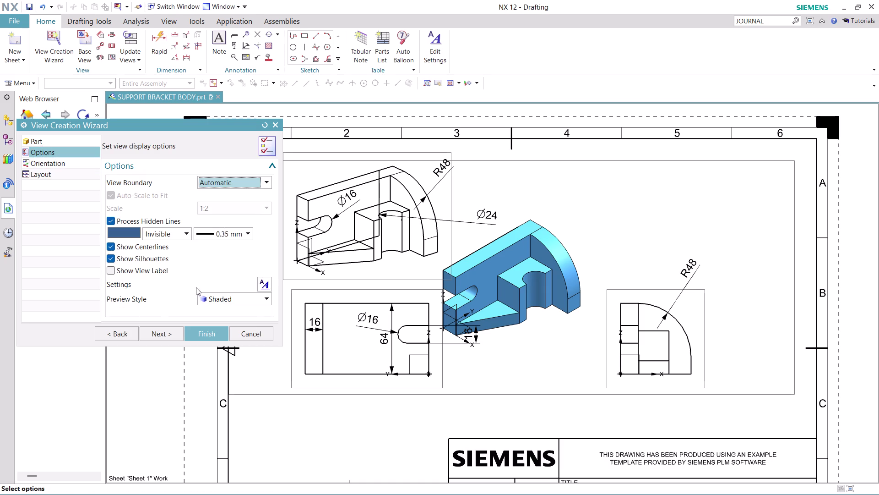
click(235, 297)
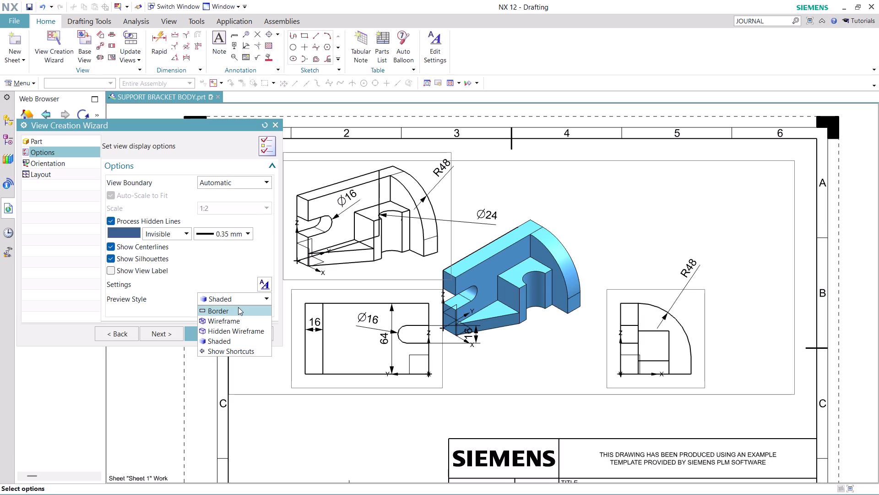
click(230, 343)
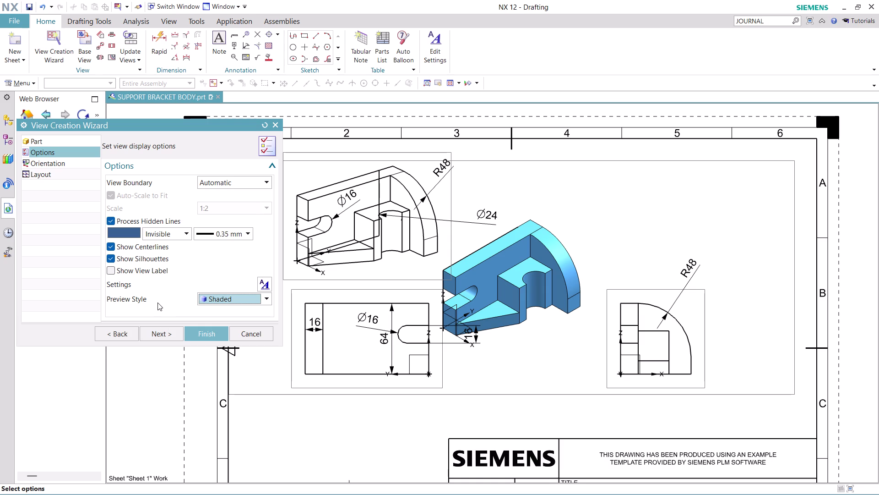
click(198, 335)
Delete the overlapping extra isometric view from the sheet centre and zoom out to the full sheet.
drag(534, 286, 587, 240)
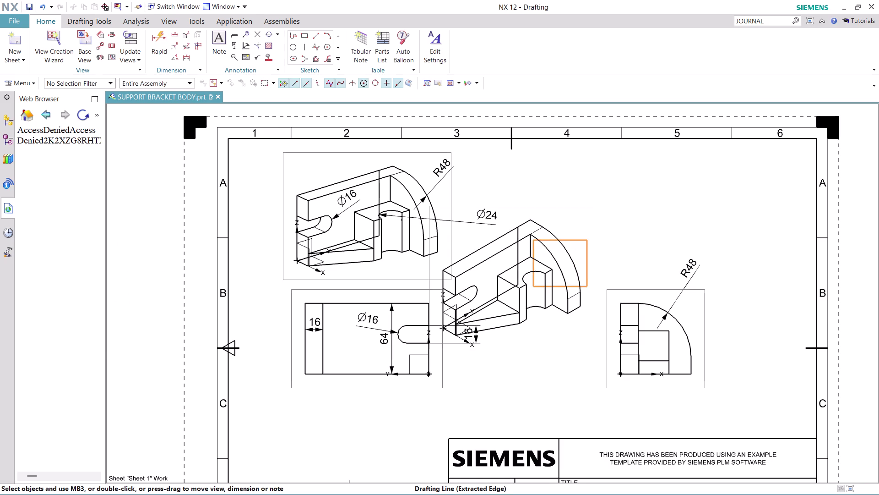
drag(587, 240, 579, 251)
key(ctrl+z)
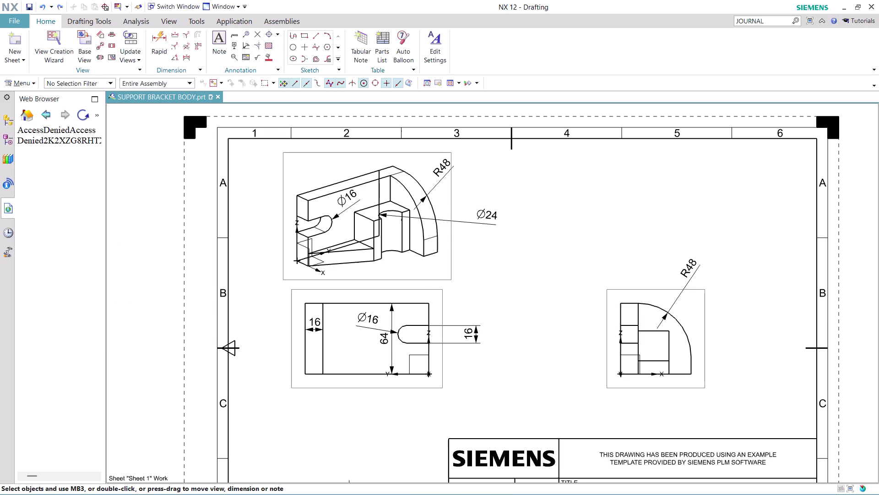
scroll(down, 3)
scroll(up, 3)
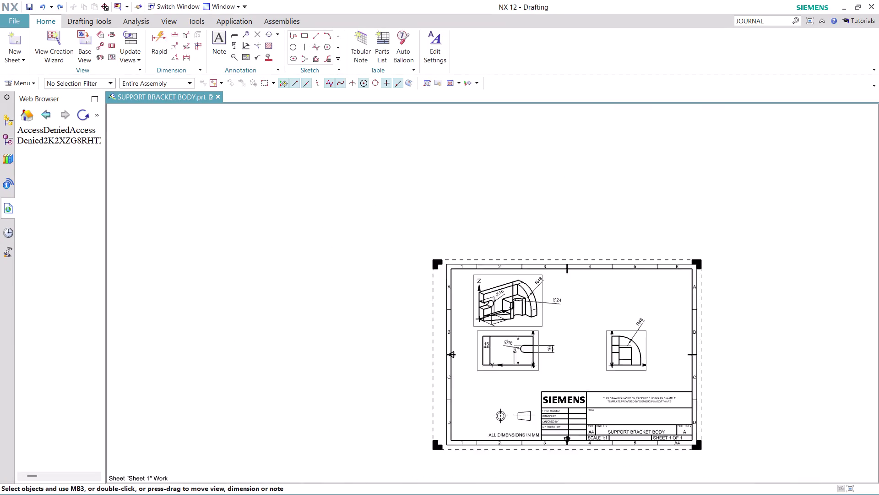
scroll(up, 3)
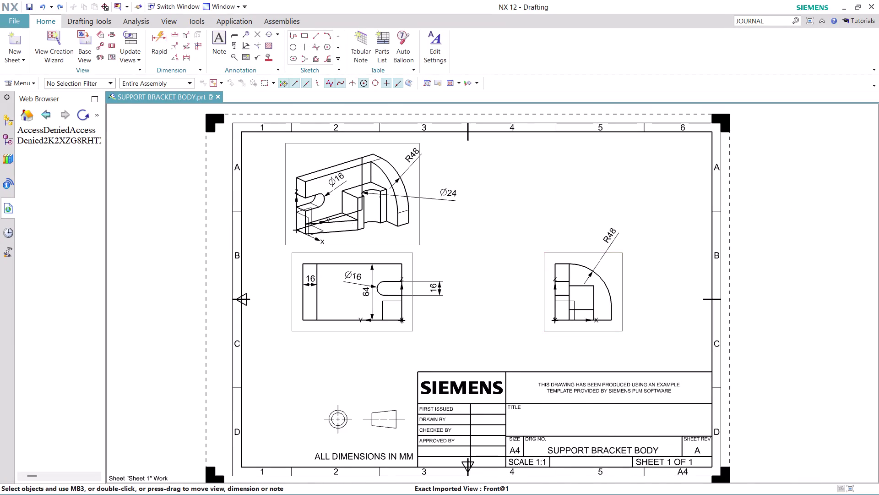
scroll(up, 3)
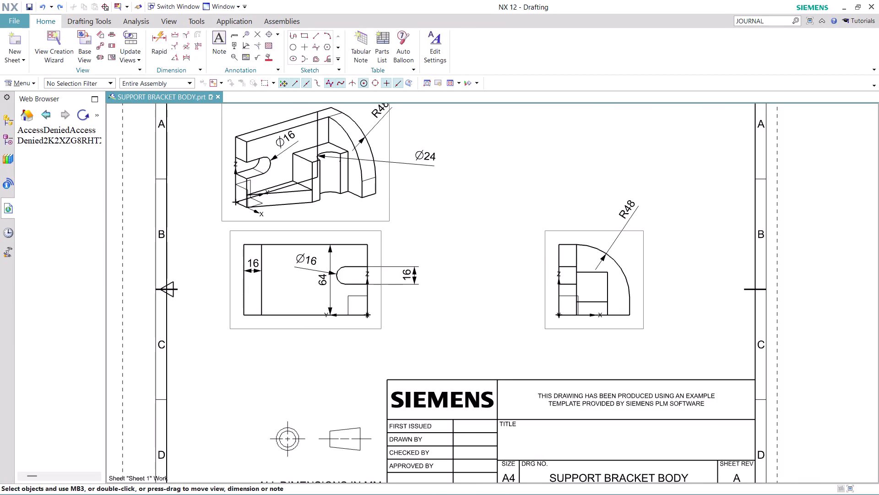
scroll(down, 3)
scroll(down, 3)
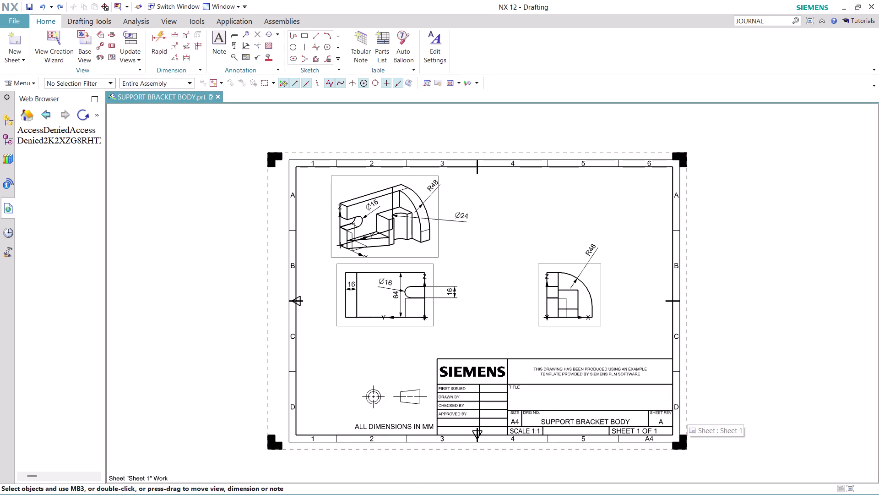
click(14, 21)
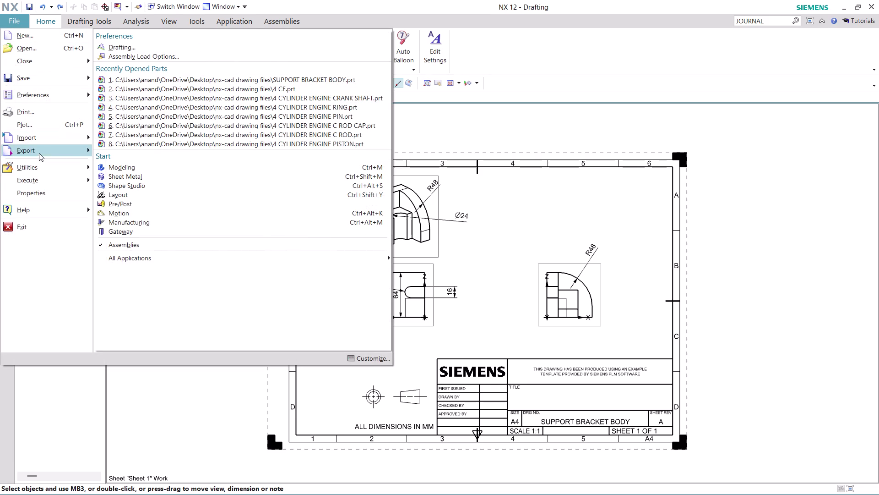
Start the PDF export of Sheet 1 and browse the drawing files folder for its save location.
click(196, 83)
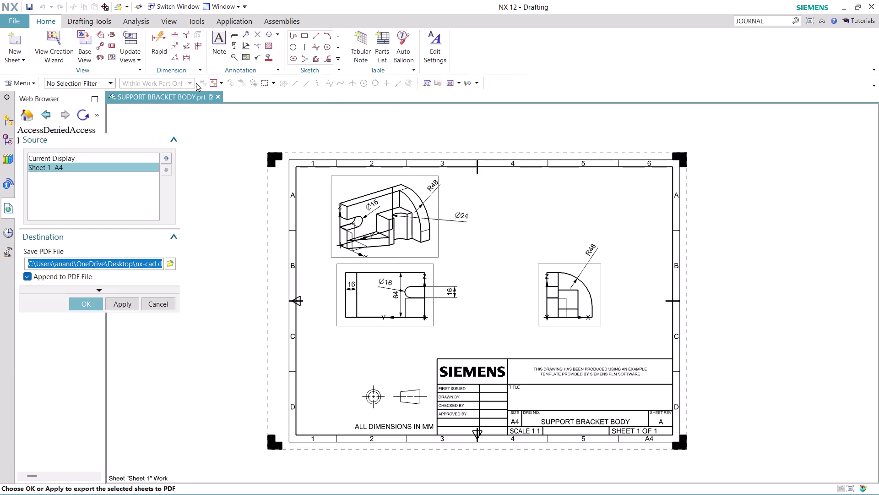
click(172, 259)
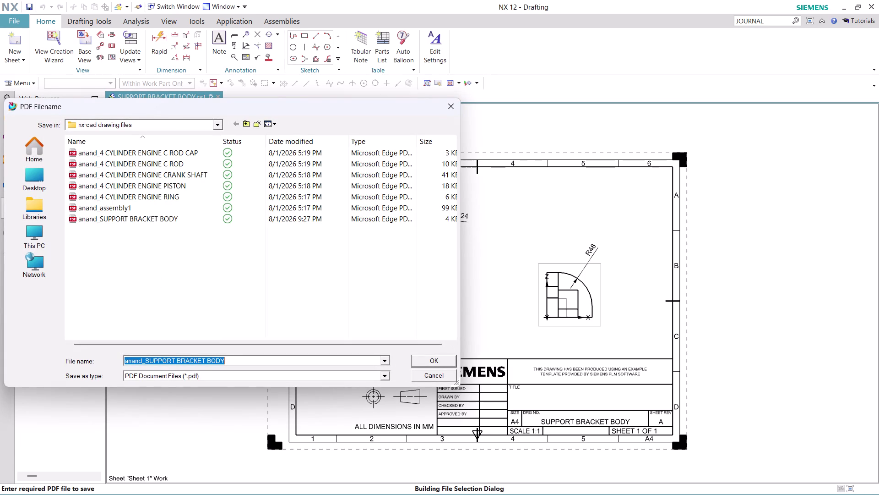
right_click(179, 223)
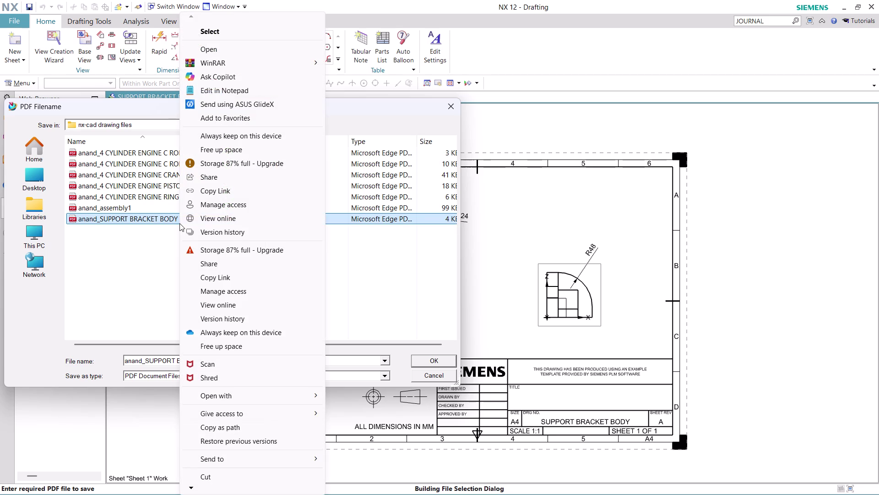
Delete the old Support Bracket Body PDF and confirm its file name for the new export.
scroll(down, 3)
scroll(down, 3)
click(215, 477)
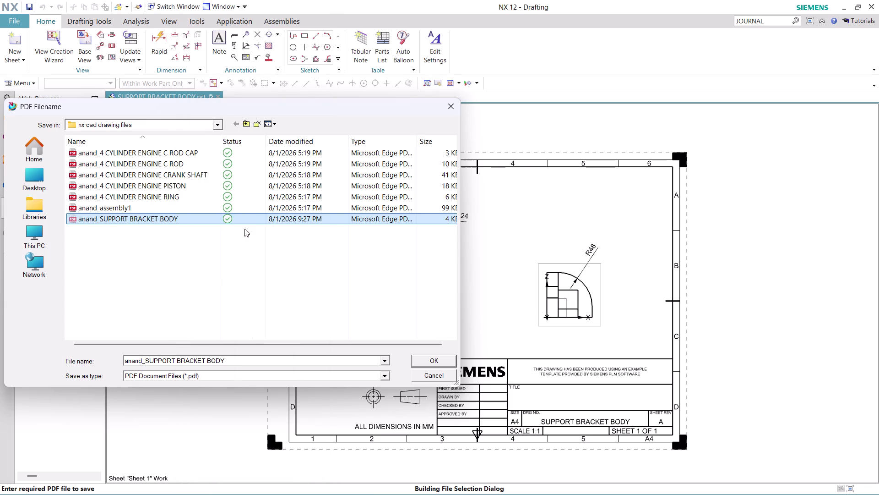
right_click(256, 217)
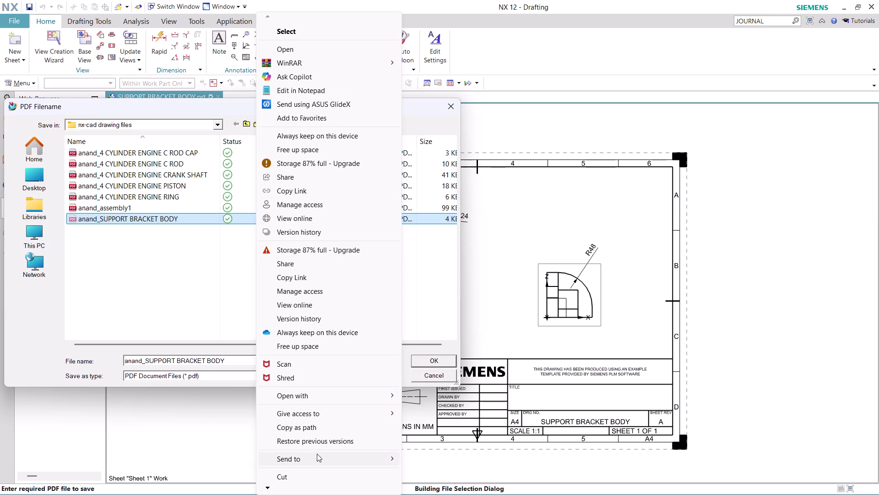
click(268, 488)
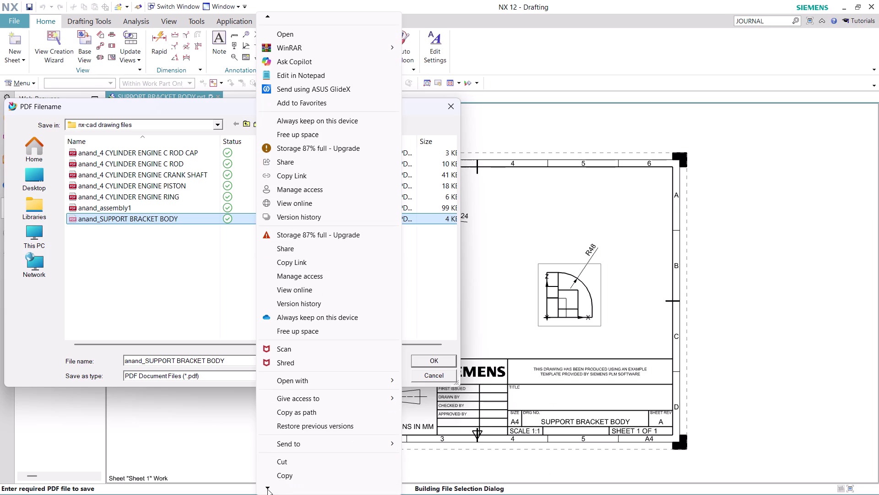
triple_click(267, 489)
click(267, 488)
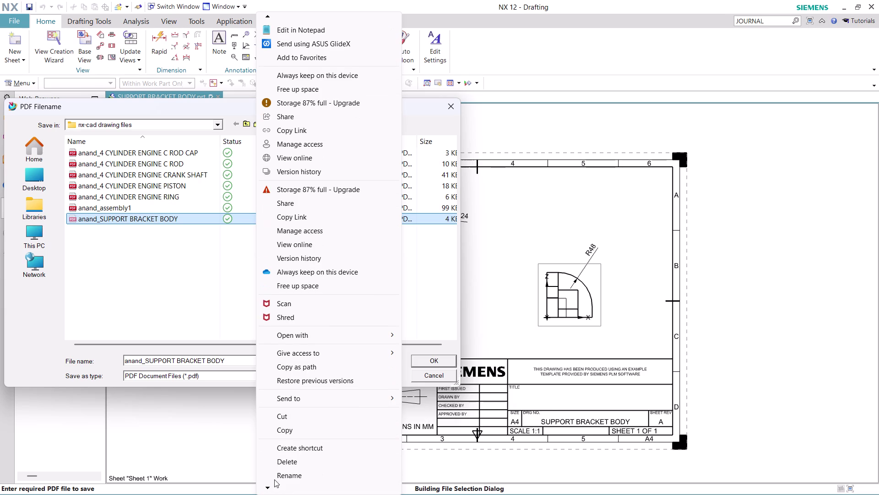
click(289, 460)
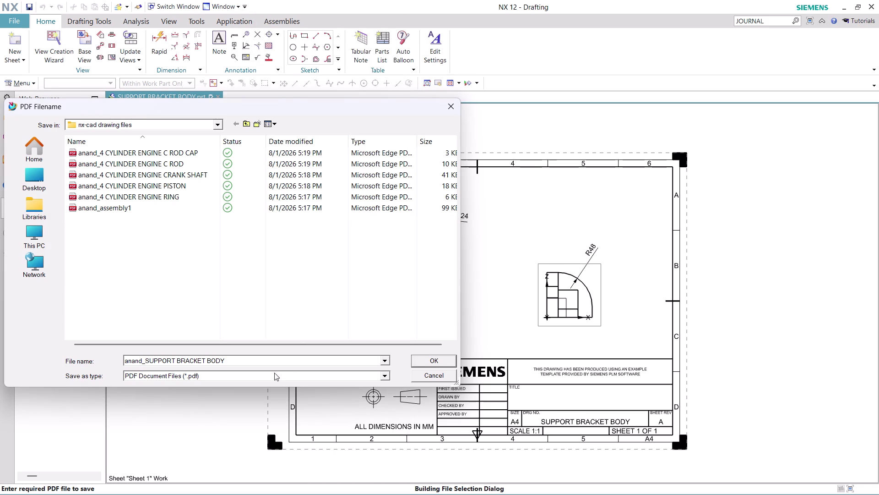
click(427, 359)
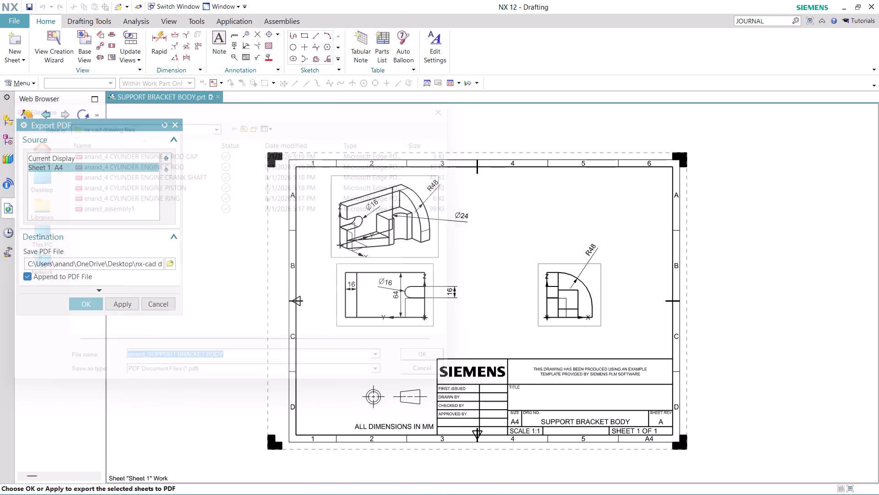
Export the bracket sheet to PDF and dismiss the OneDrive storage notification.
click(94, 303)
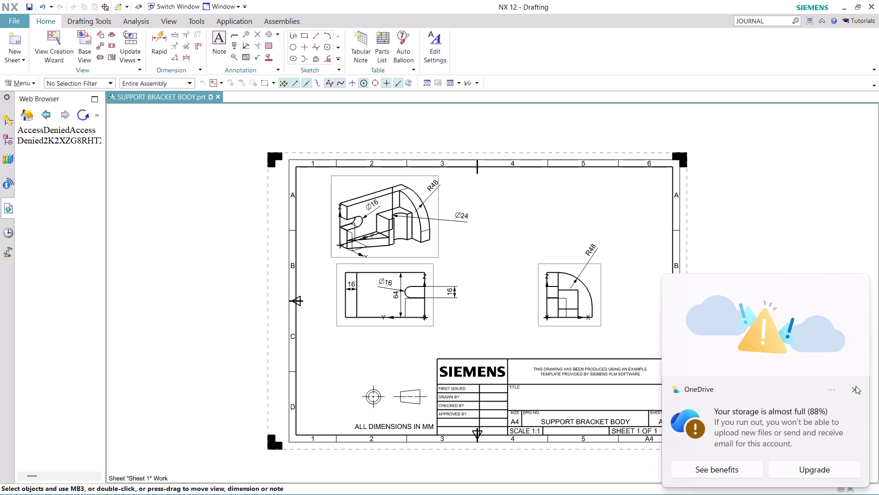
click(855, 387)
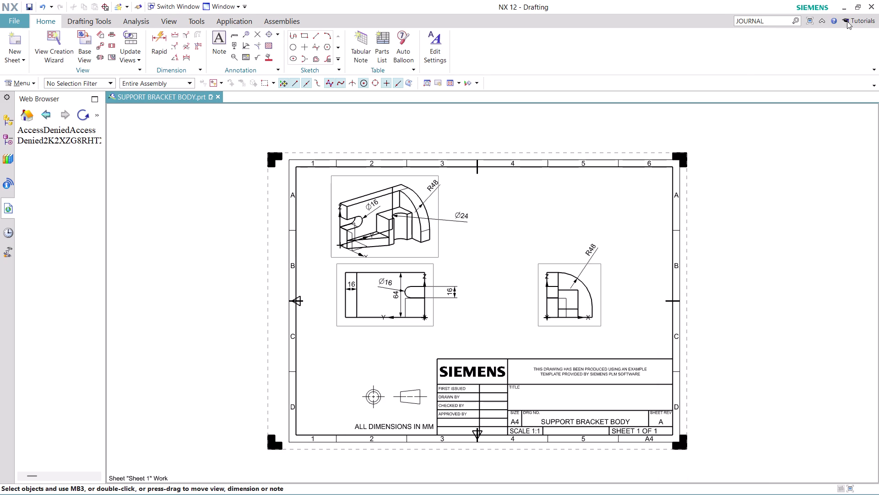
click(842, 8)
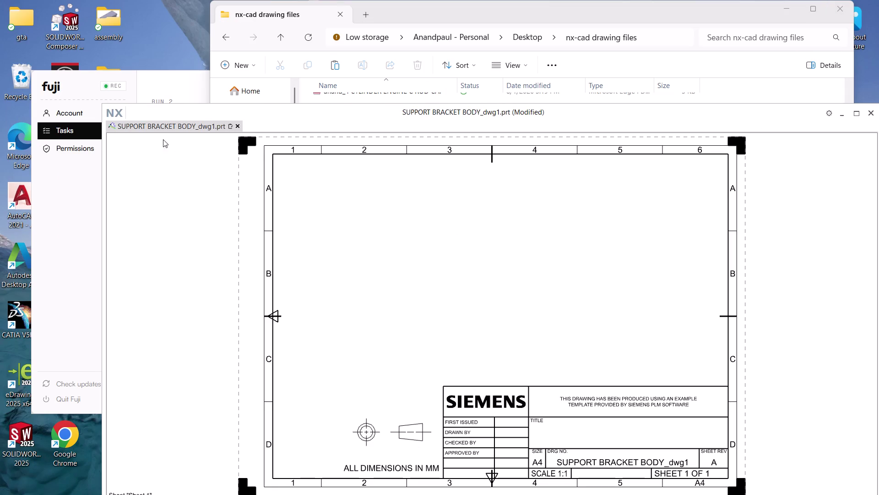
Close SUPPORT BRACKET BODY_dwg1 together with its components without saving.
click(868, 112)
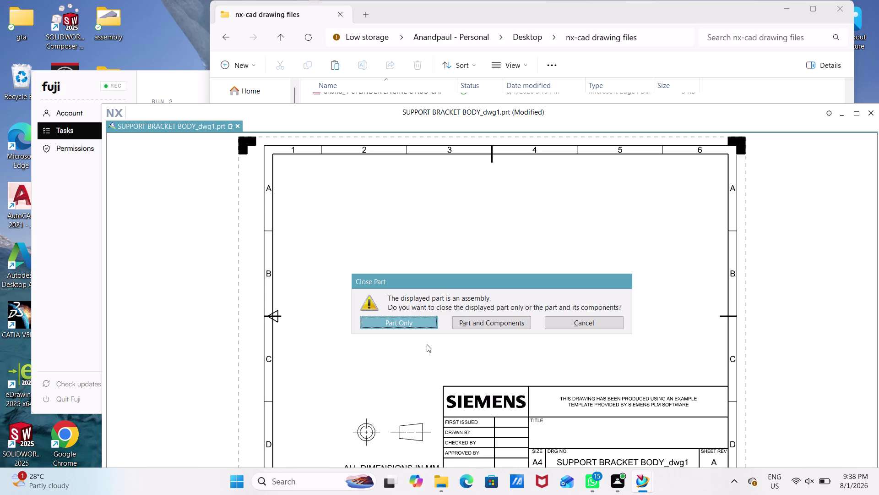
click(592, 322)
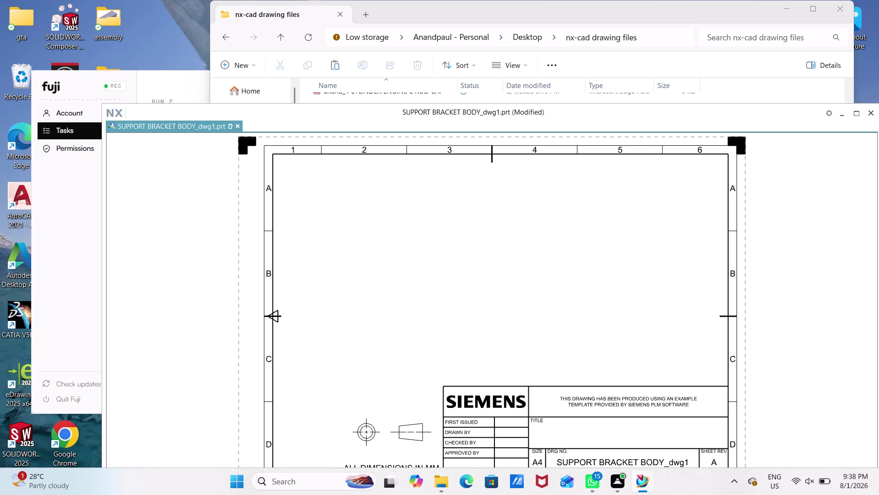
click(858, 114)
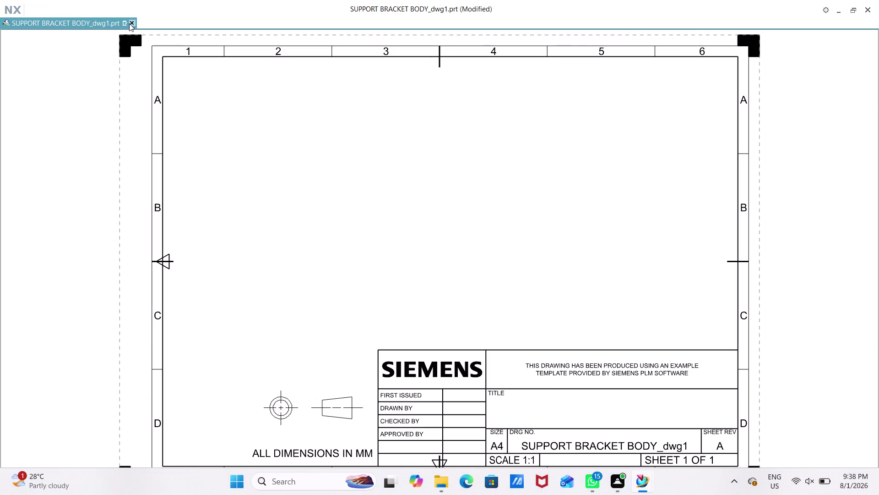
click(131, 24)
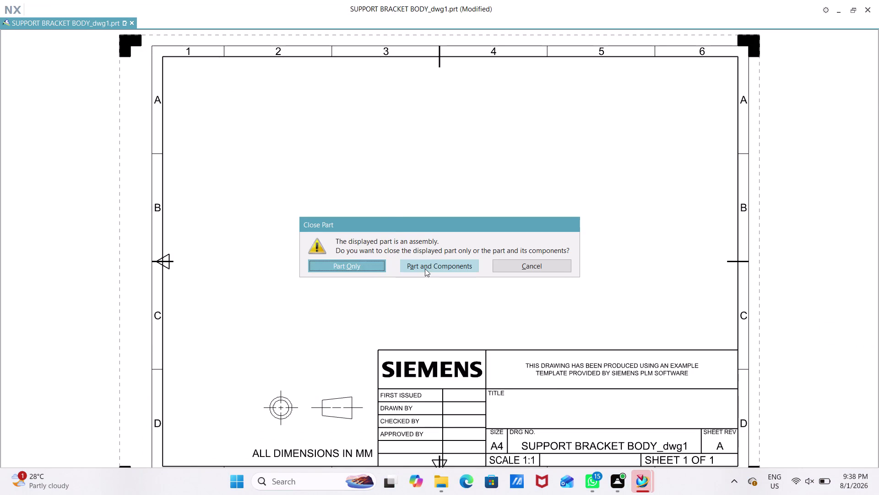
click(425, 269)
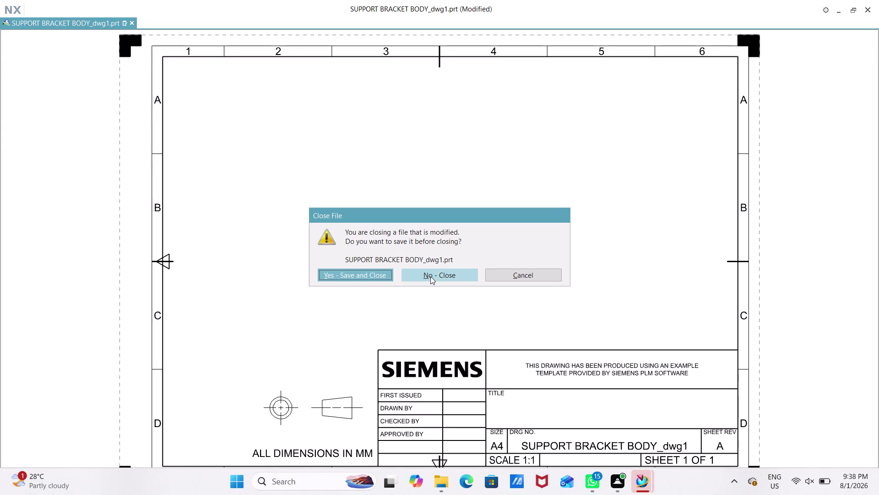
click(431, 276)
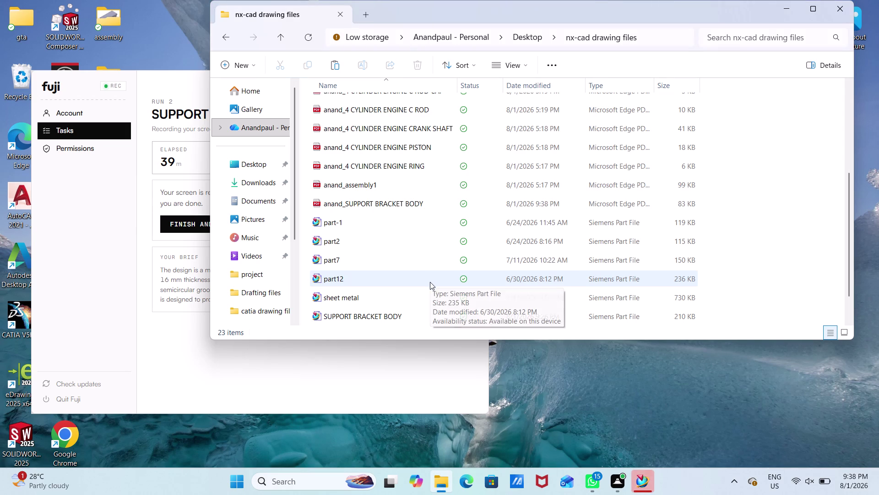